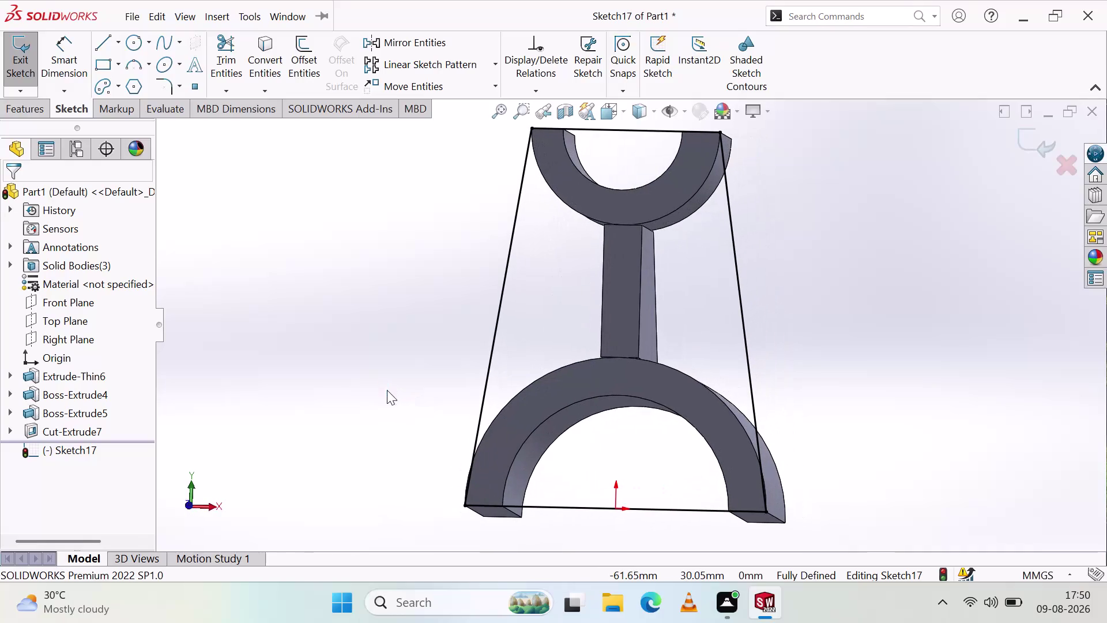
Close Sketch17 and start an Extruded Boss/Base, orbiting to inspect the bracket and rib.
click(13, 60)
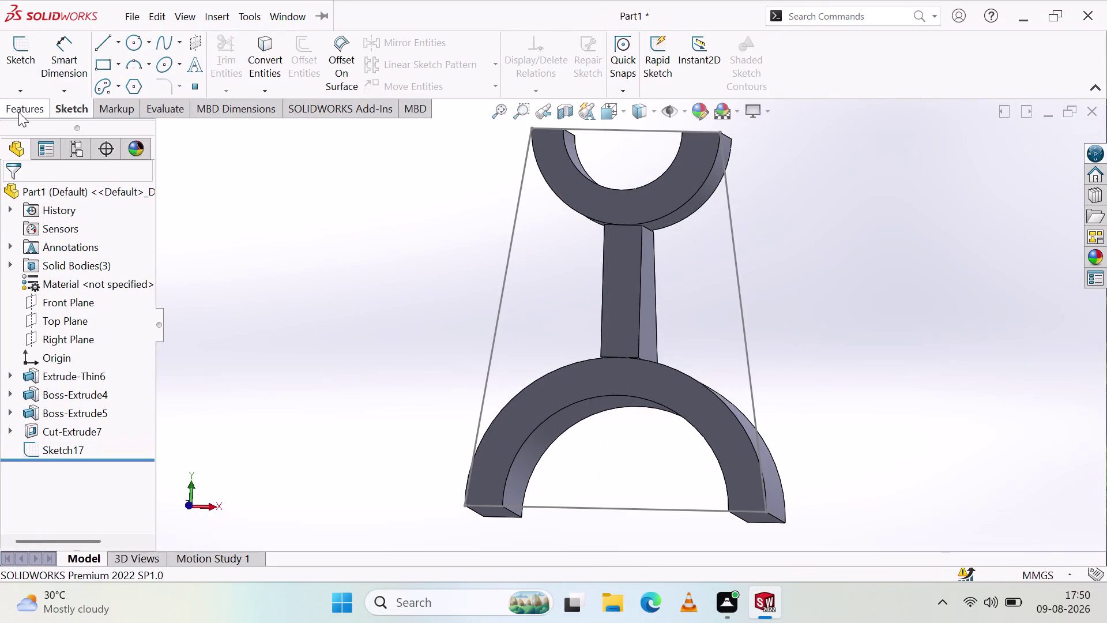
click(21, 107)
click(6, 75)
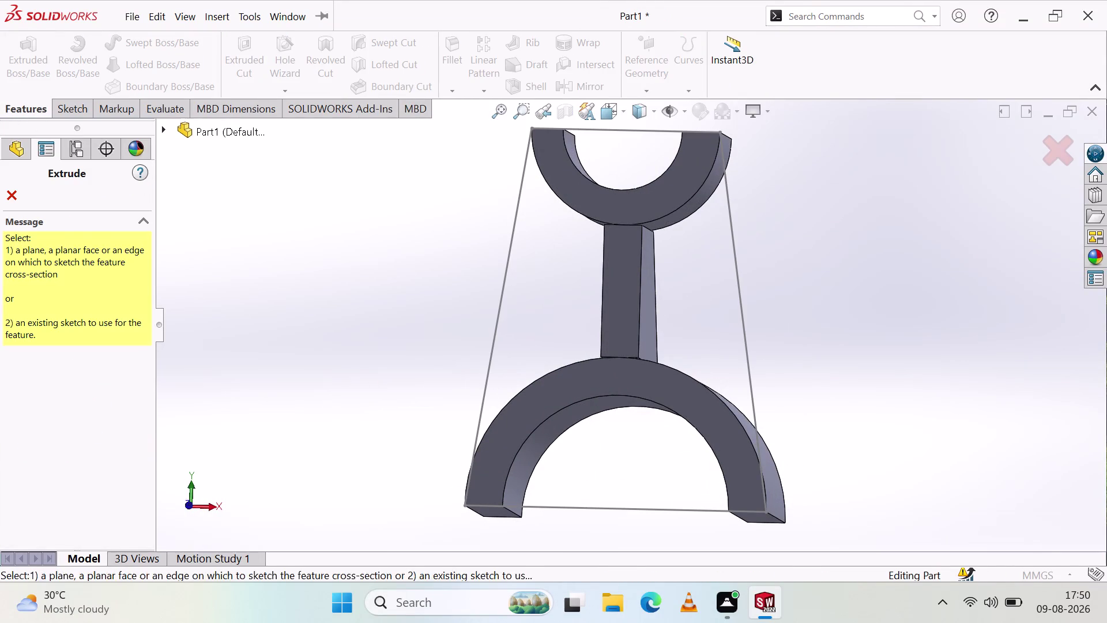
middle_drag(400, 339, 418, 365)
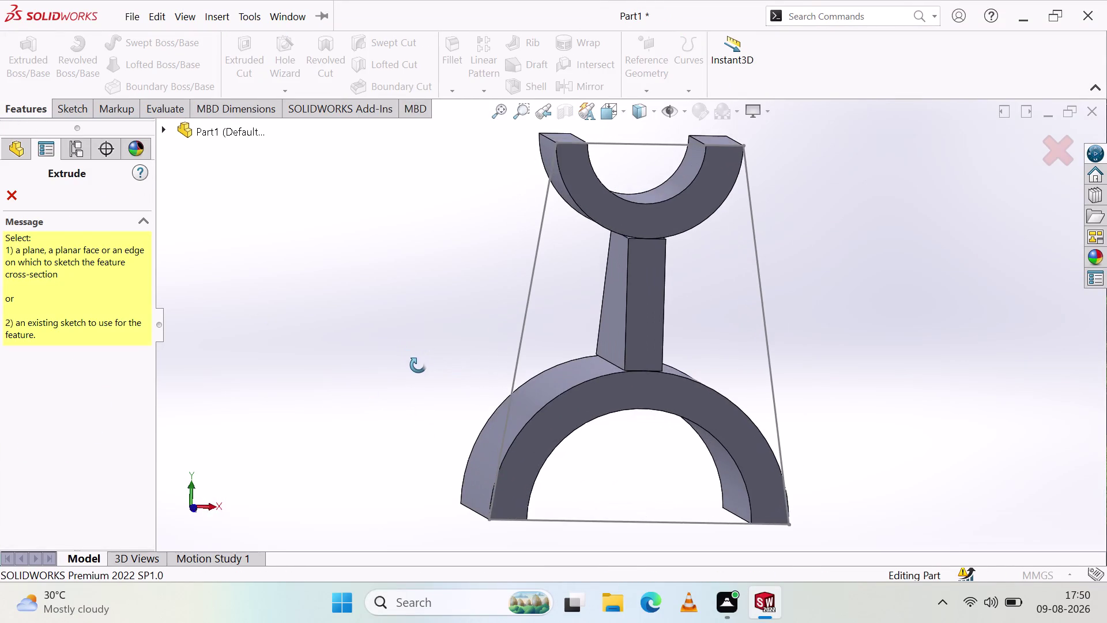
middle_drag(418, 365, 443, 376)
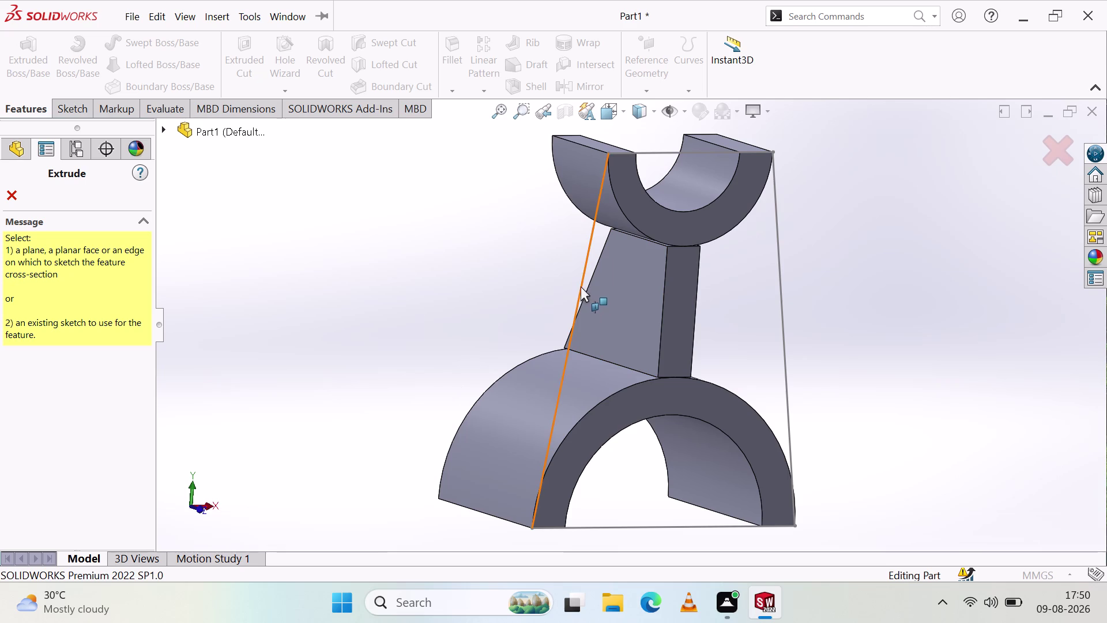
middle_drag(697, 317, 672, 302)
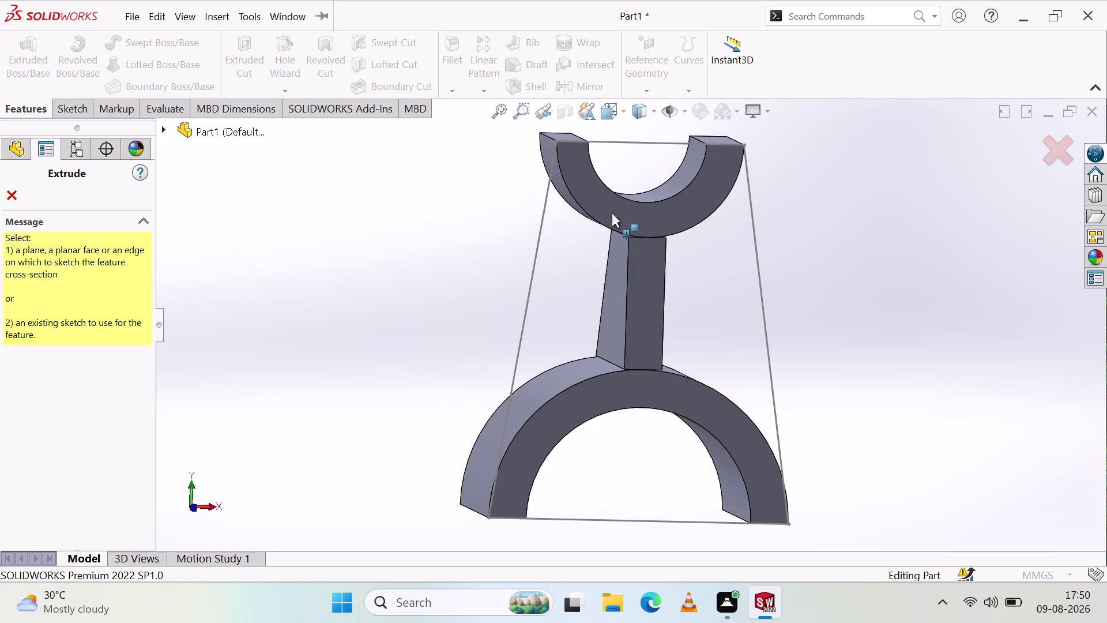
Cancel the stray sketch and restart the boss extrusion on Sketch17's trapezoid contour.
click(609, 206)
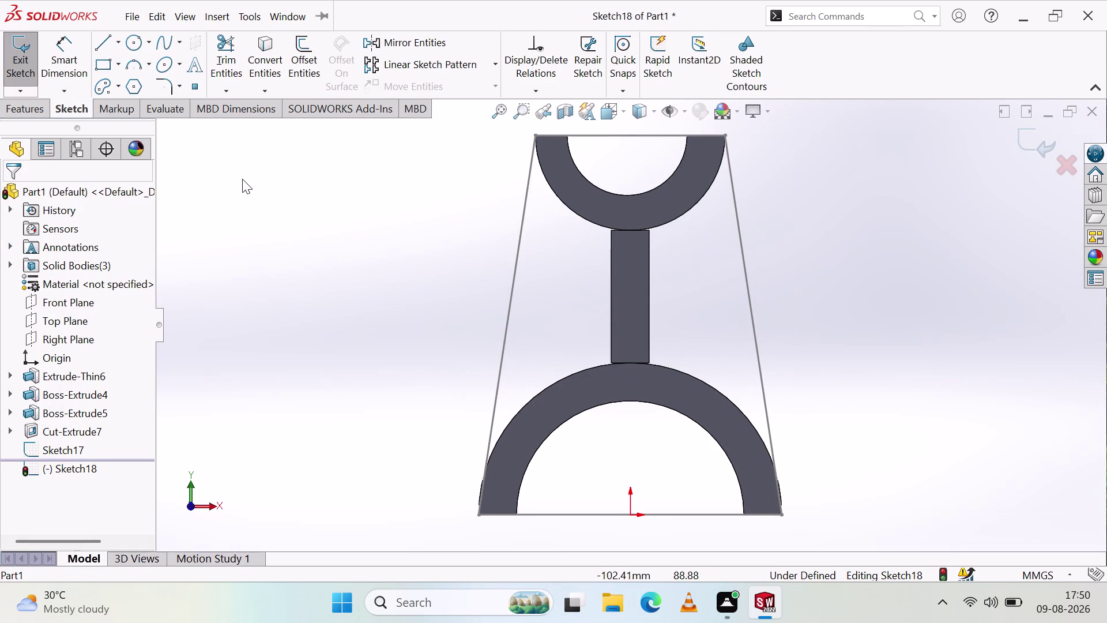
key(Escape)
key(Escape)
click(14, 73)
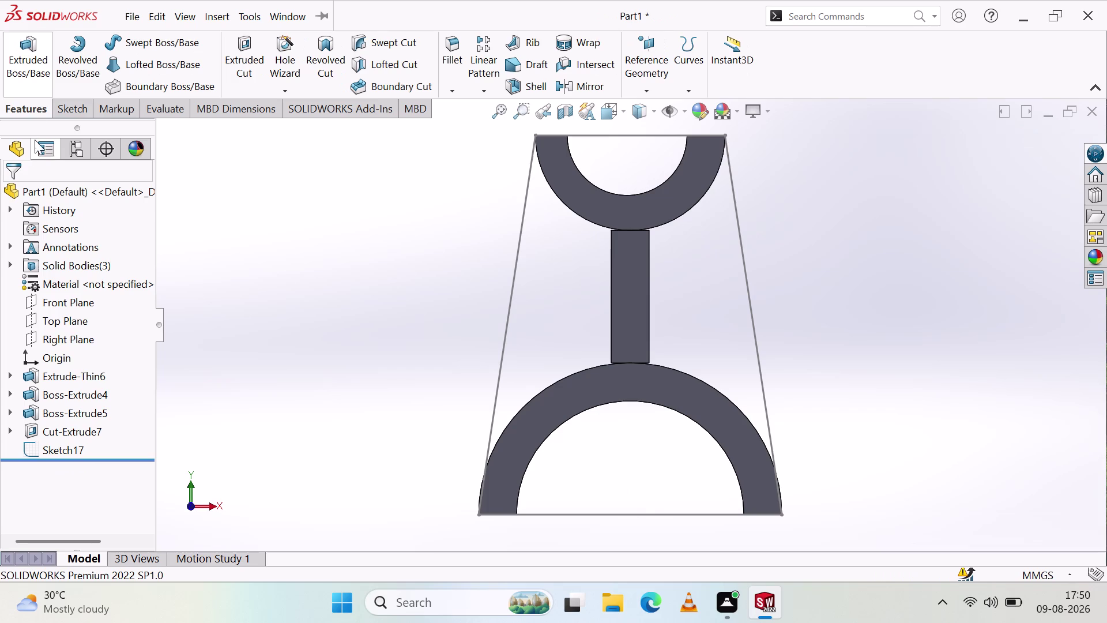
click(33, 73)
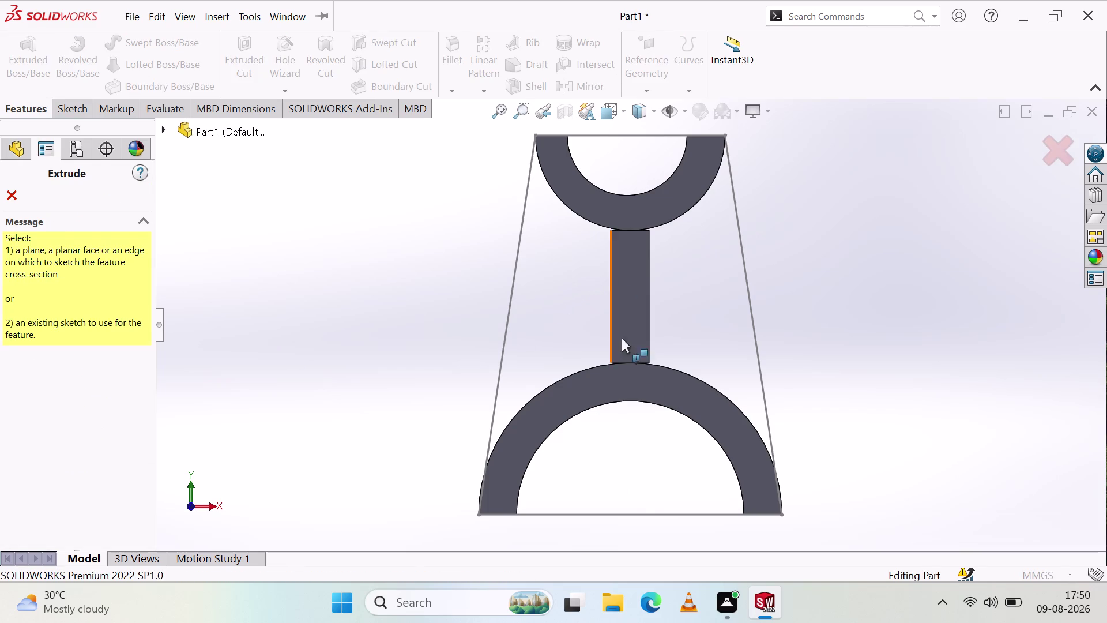
click(525, 210)
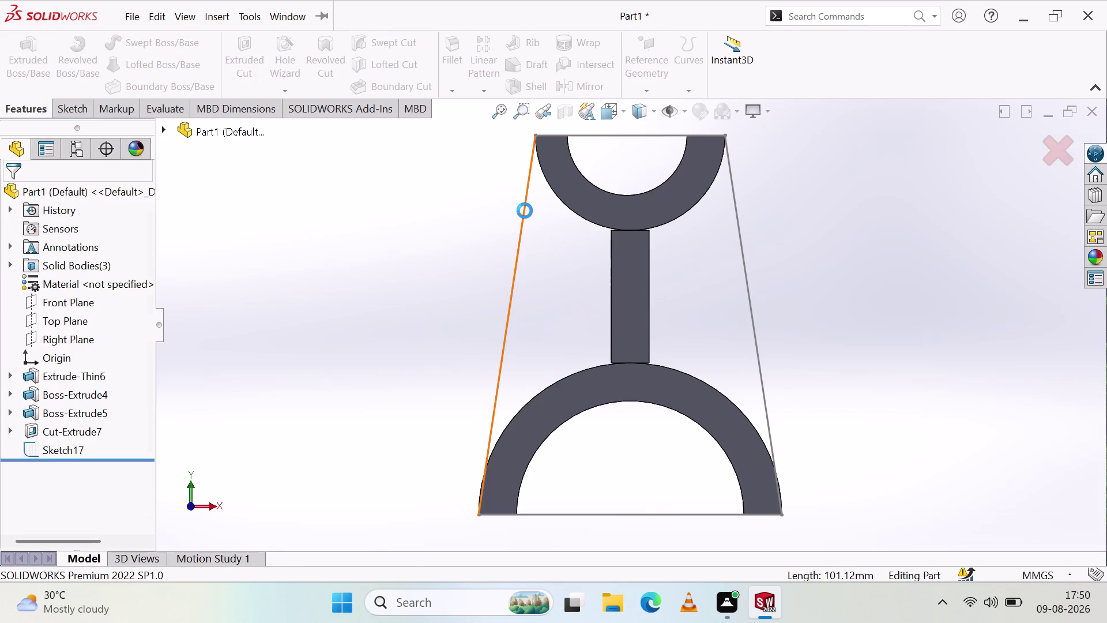
middle_drag(450, 292, 498, 302)
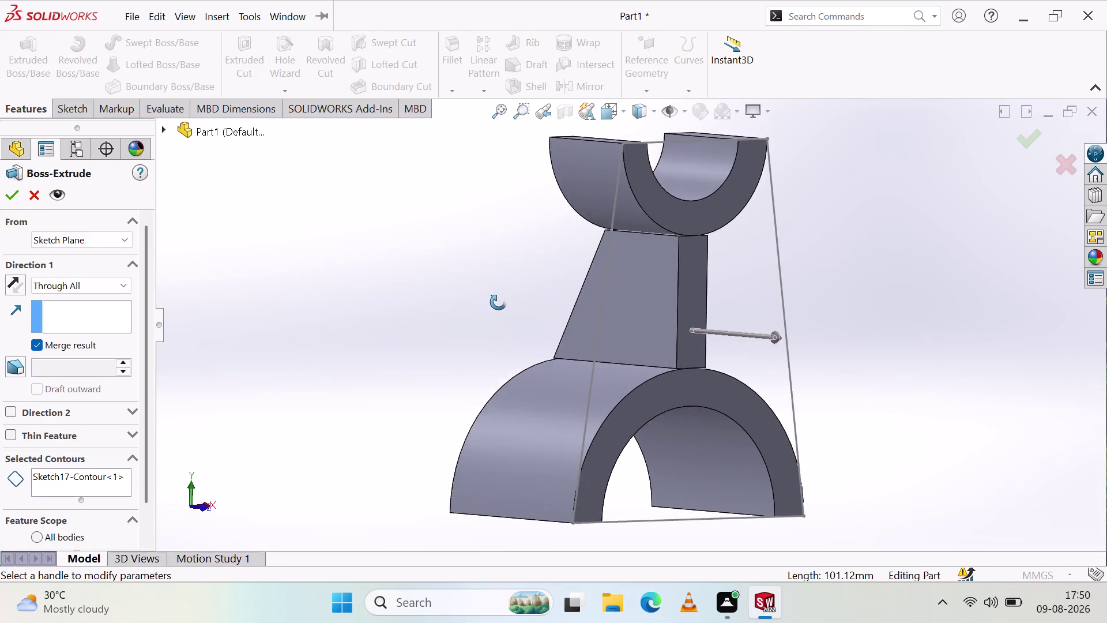
Switch Direction 1 from Through All to Blind and preview a 4.00 mm depth.
middle_drag(498, 302, 458, 295)
click(649, 328)
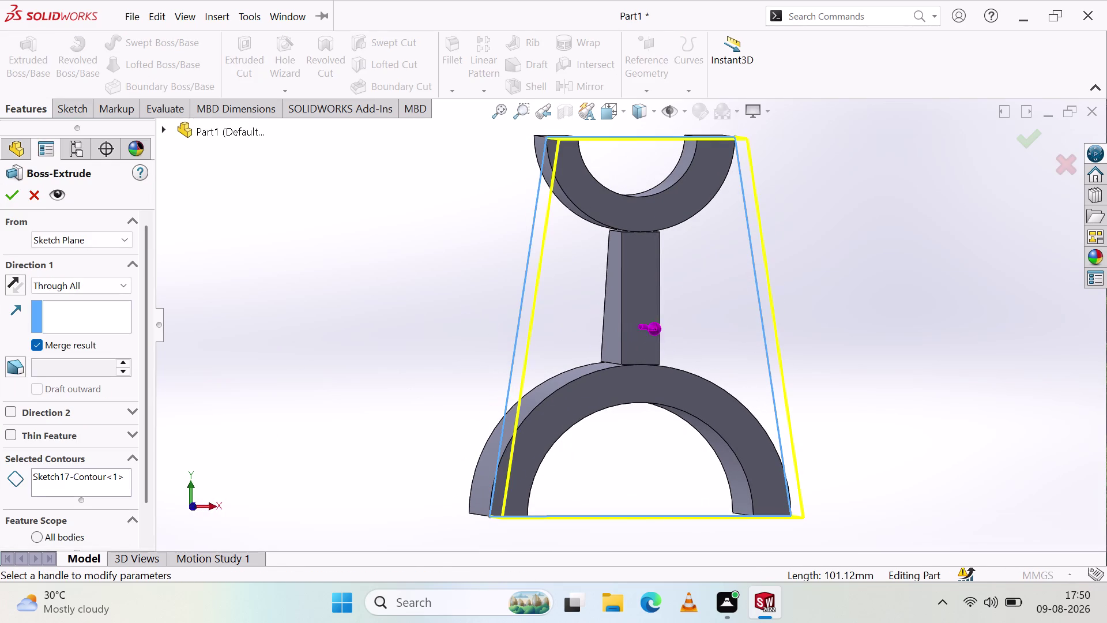
middle_drag(442, 295, 517, 336)
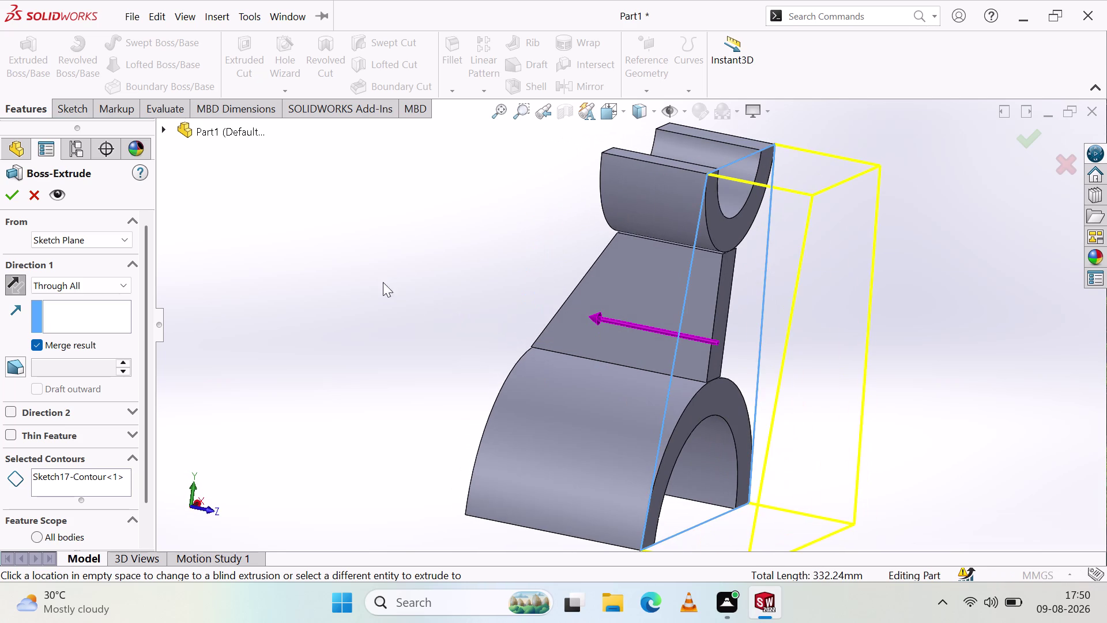
click(103, 280)
click(76, 295)
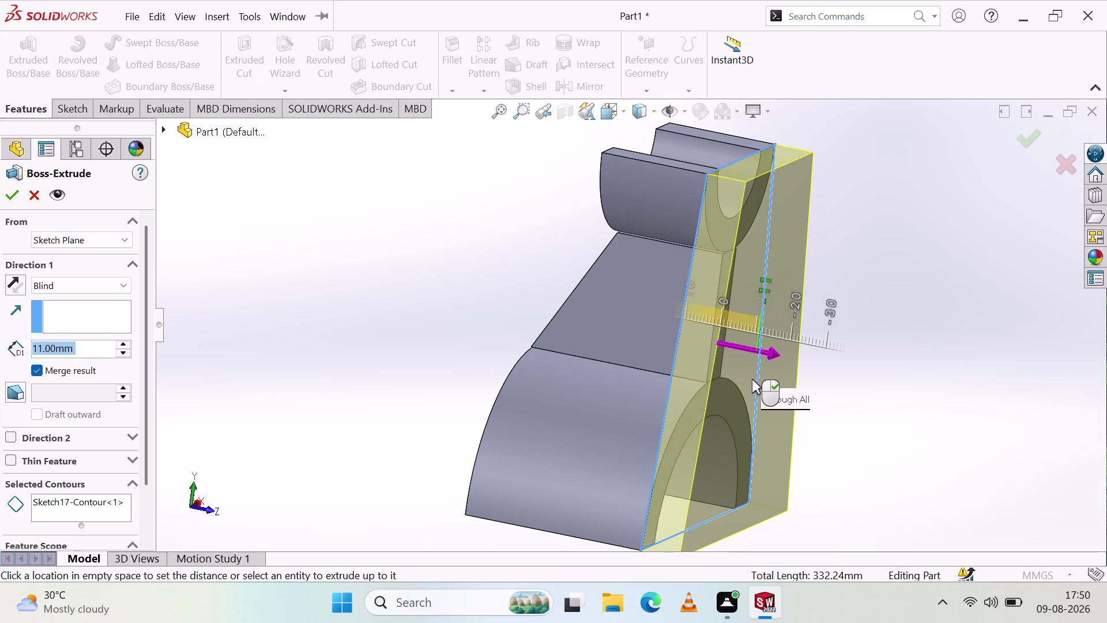
middle_drag(390, 424, 566, 480)
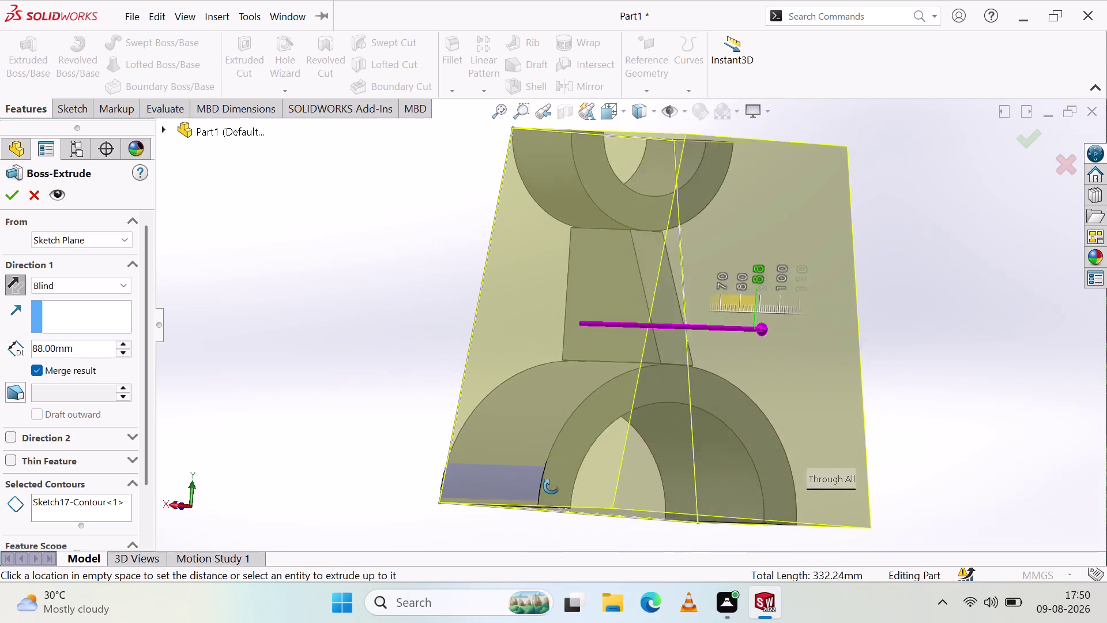
middle_drag(566, 480, 381, 512)
middle_click(381, 512)
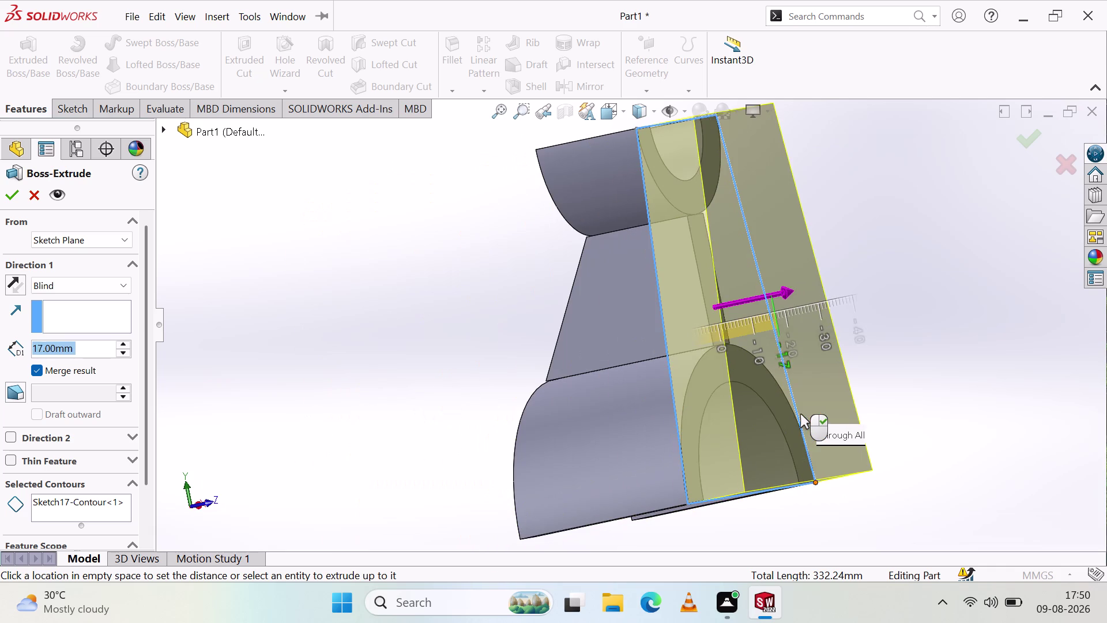
middle_drag(782, 447, 797, 449)
middle_click(797, 450)
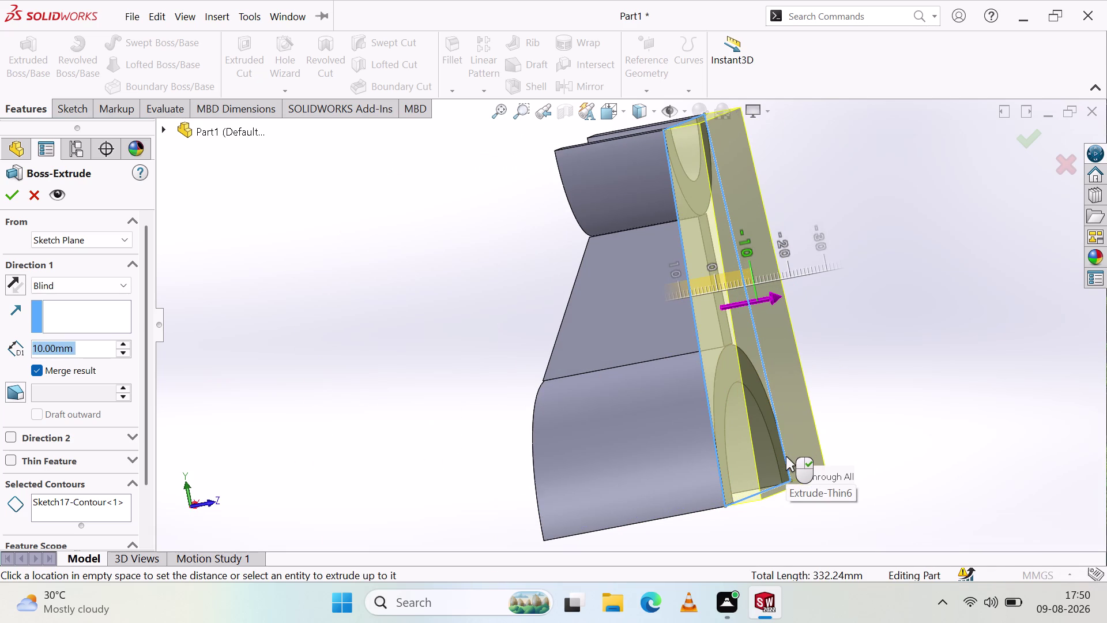
key(Return)
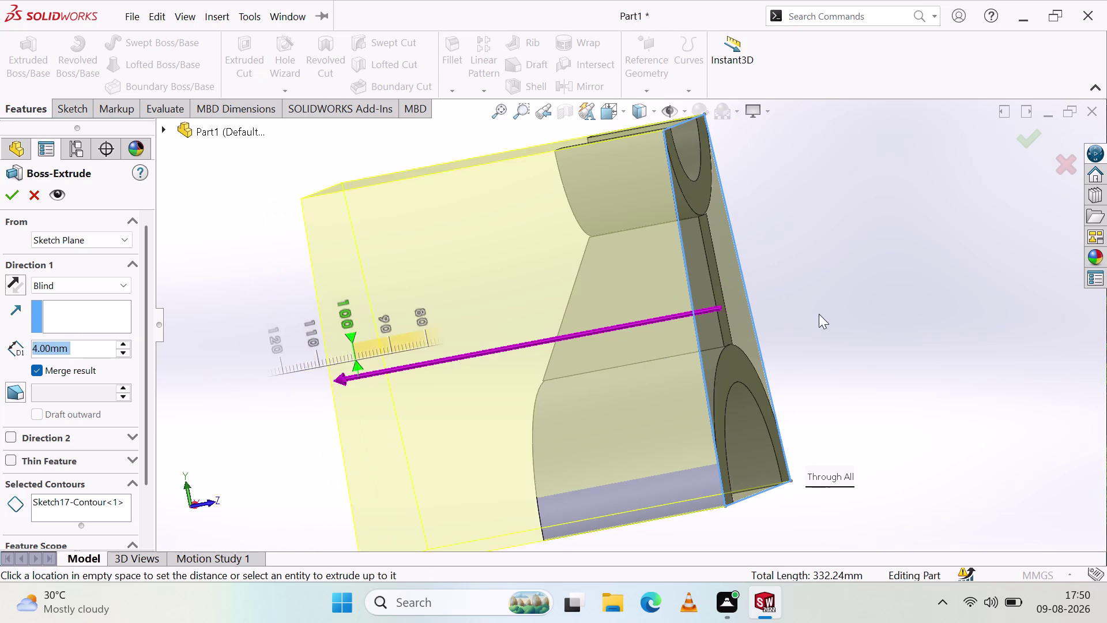
Enter a 10 mm depth for the Sketch17 plate and orbit to check its thickness.
drag(823, 343, 824, 350)
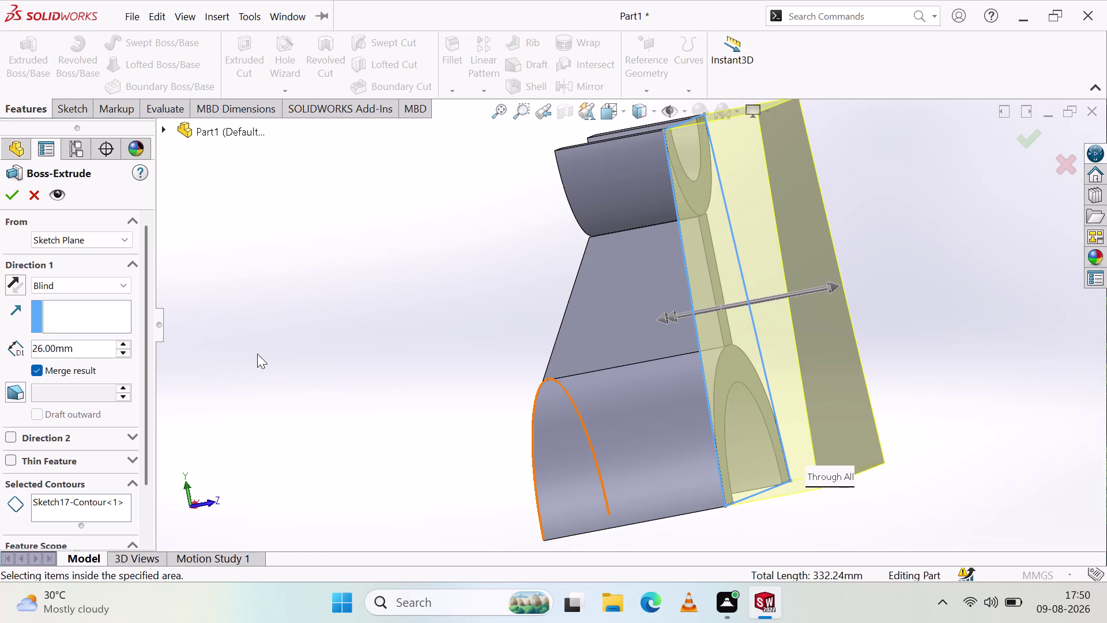
double_click(123, 351)
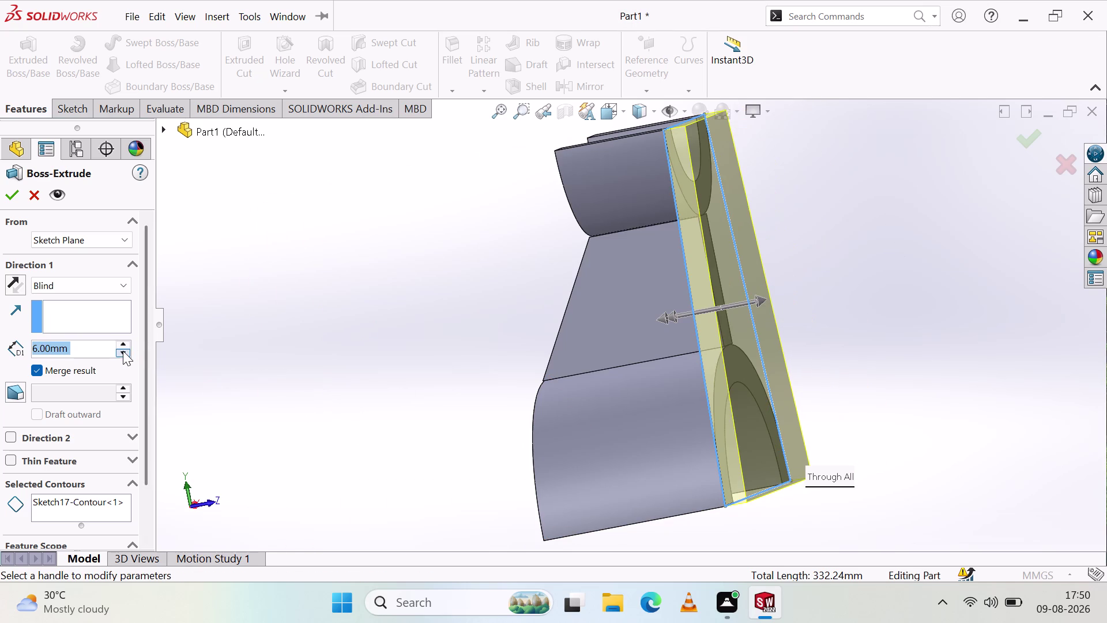
text(19)
key(BackSpace)
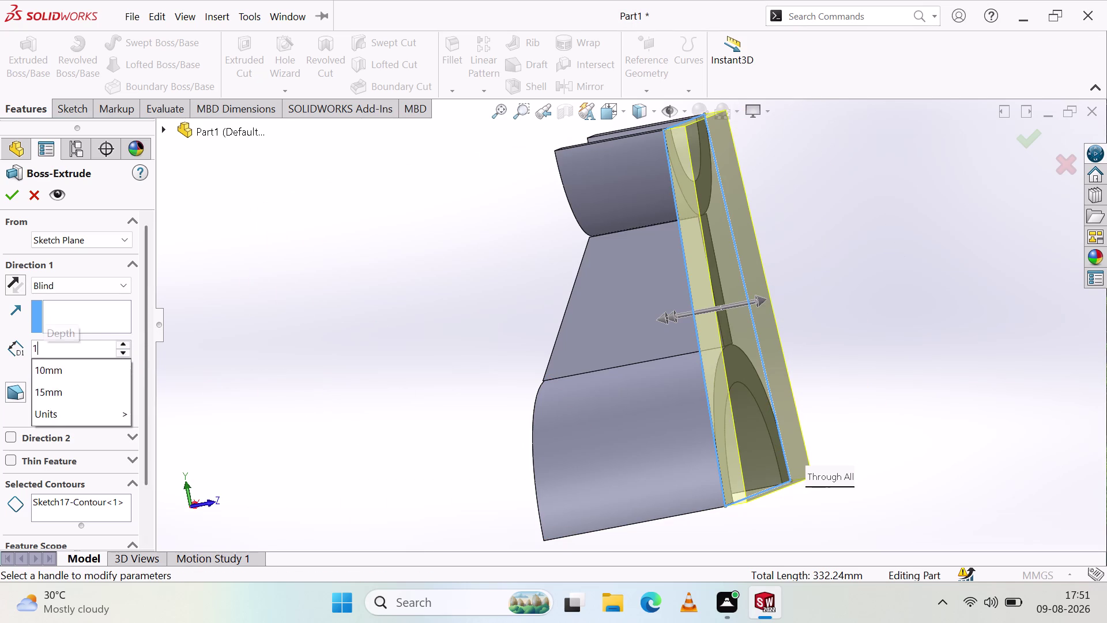
key(0)
click(68, 350)
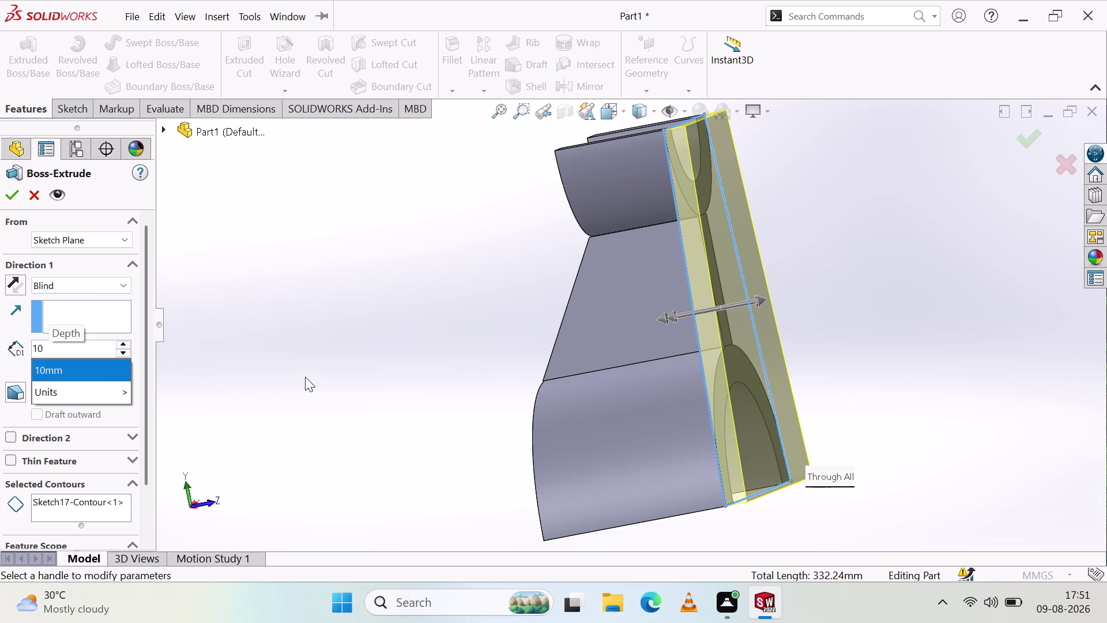
click(303, 368)
middle_drag(262, 282, 276, 282)
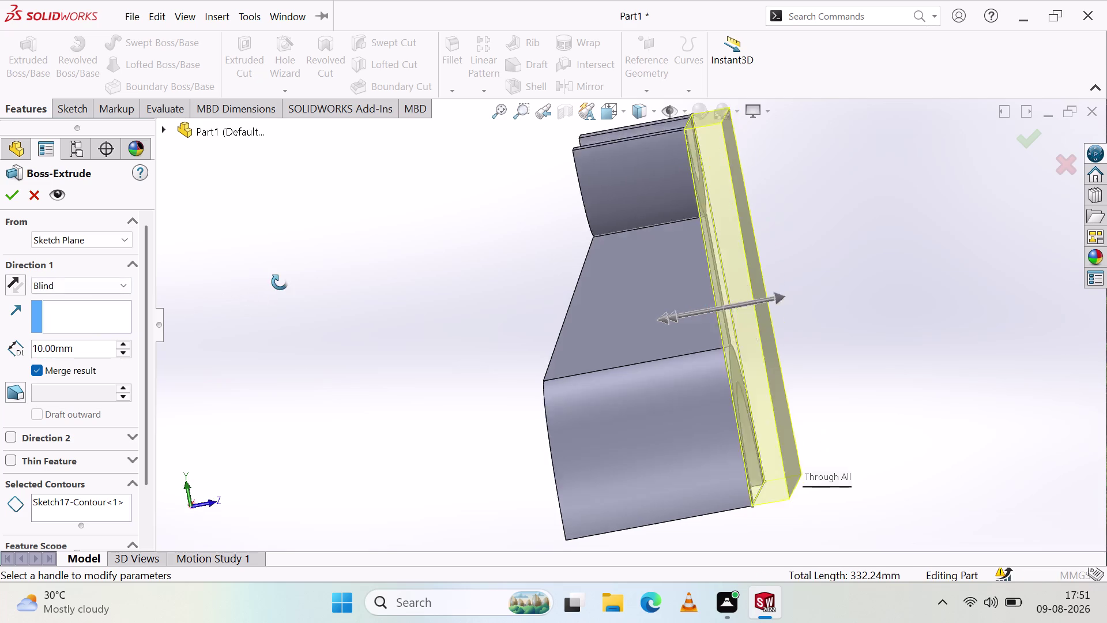
middle_drag(276, 282, 322, 289)
middle_click(322, 289)
middle_drag(321, 289, 289, 285)
middle_click(288, 286)
middle_click(288, 286)
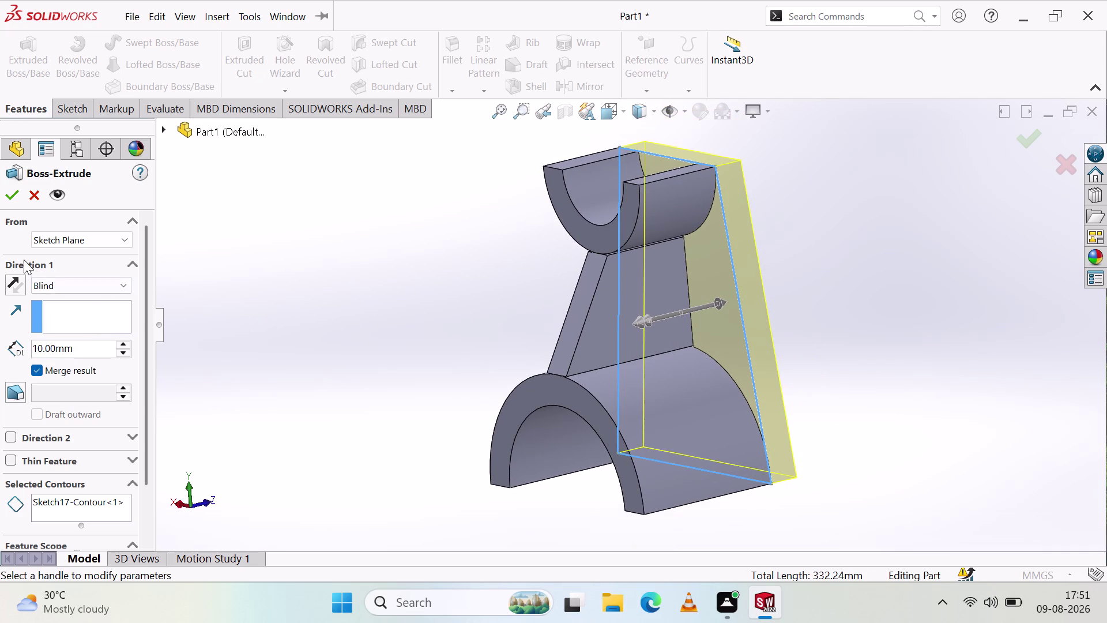
Keep Blind, uncheck Merge result, and confirm Boss-Extrude8 as a separate body.
click(13, 196)
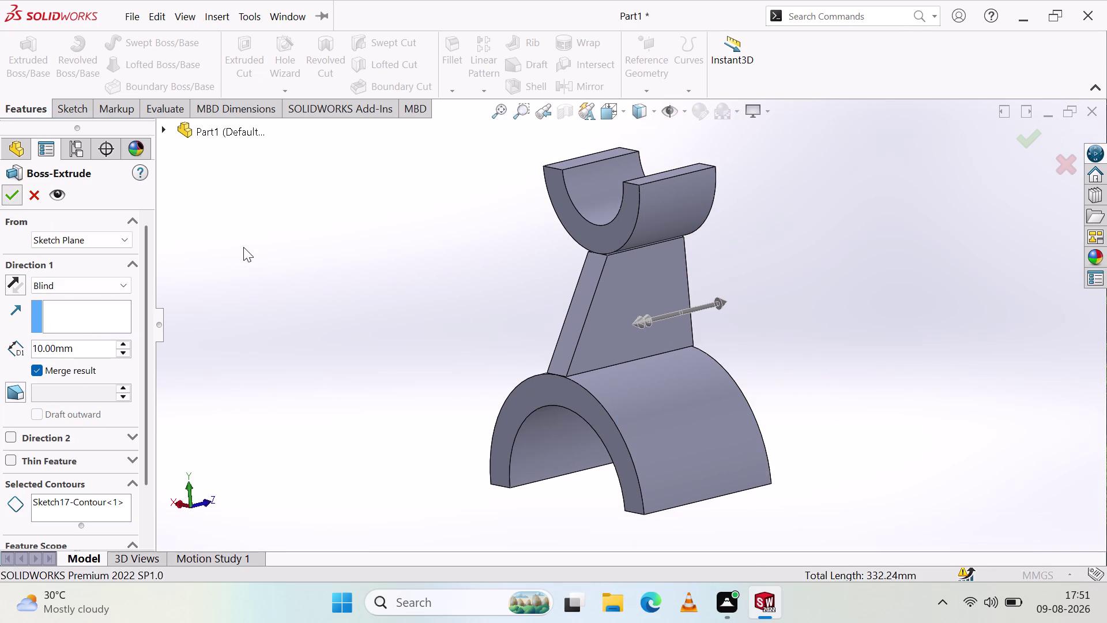
click(254, 247)
middle_drag(457, 312, 398, 294)
middle_click(397, 294)
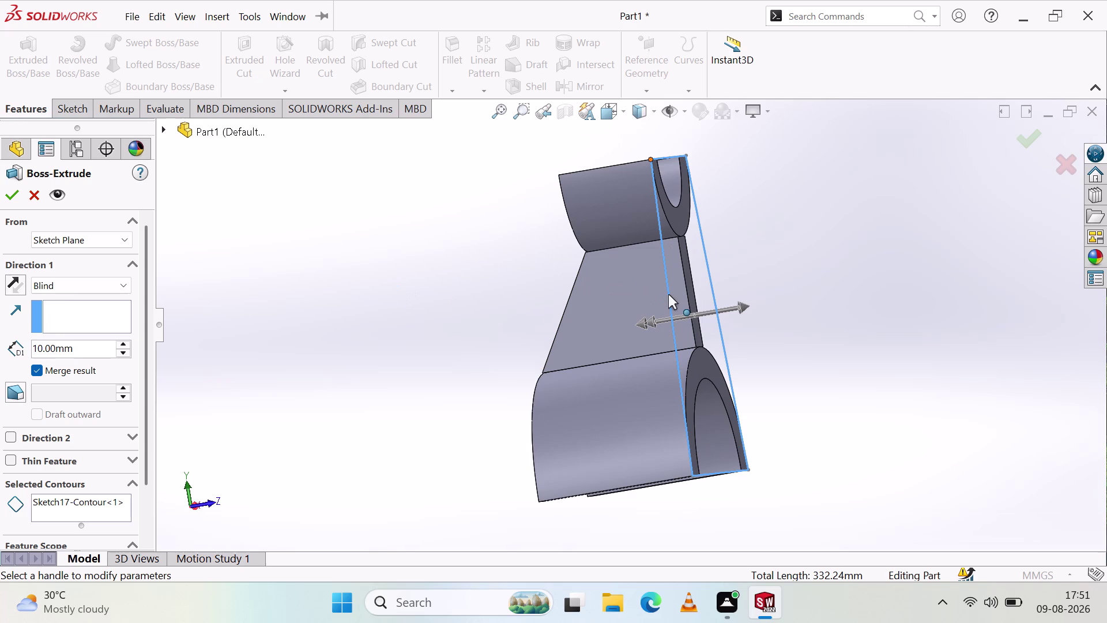
click(96, 283)
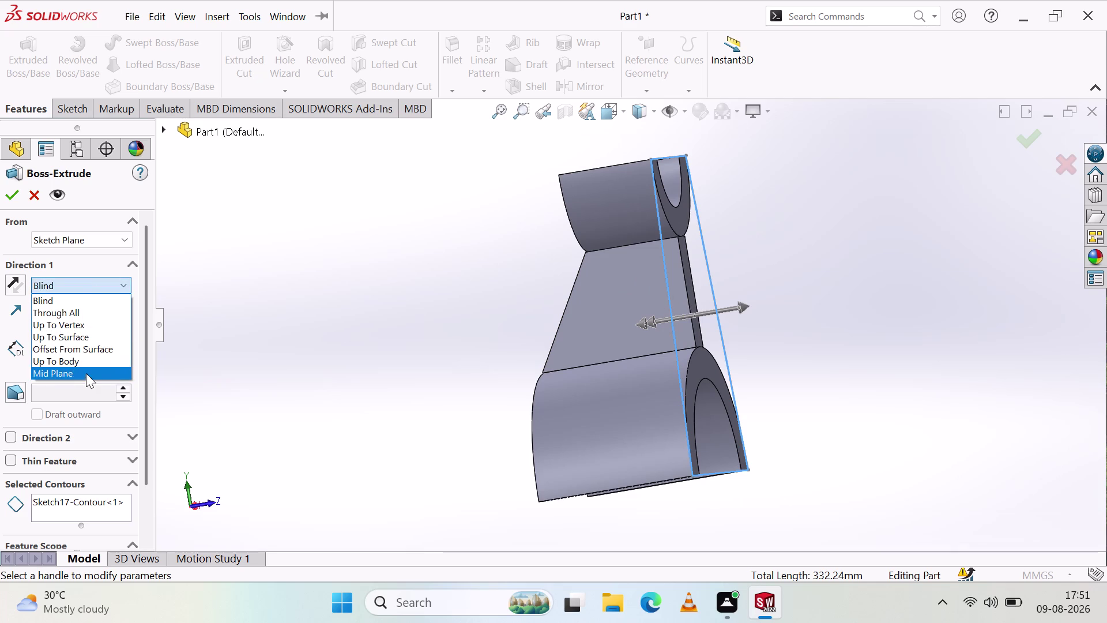
click(88, 285)
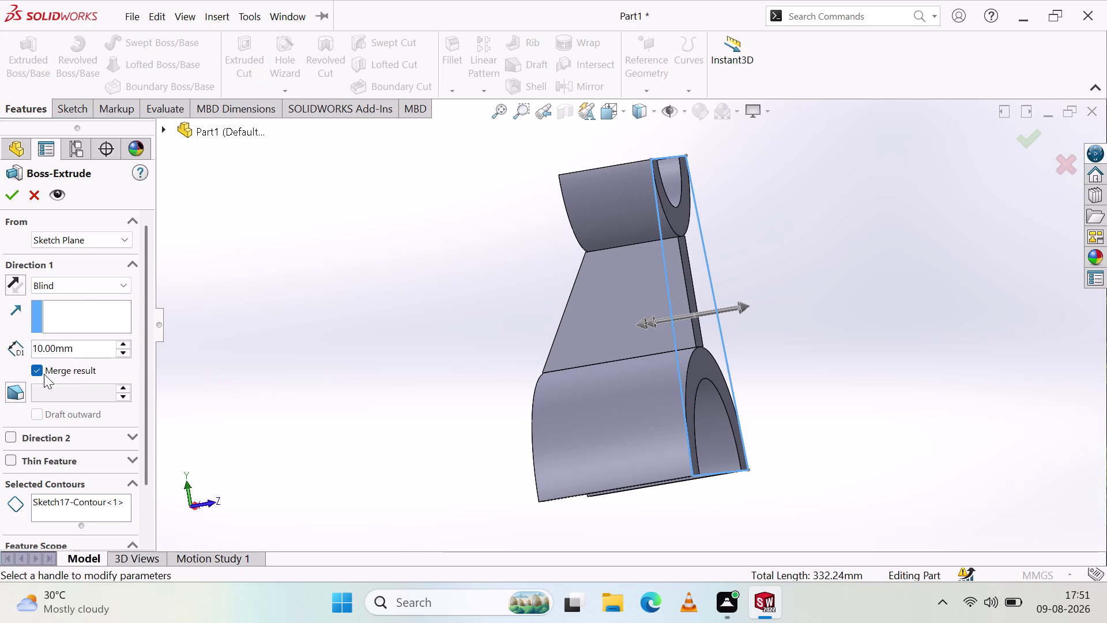
click(36, 370)
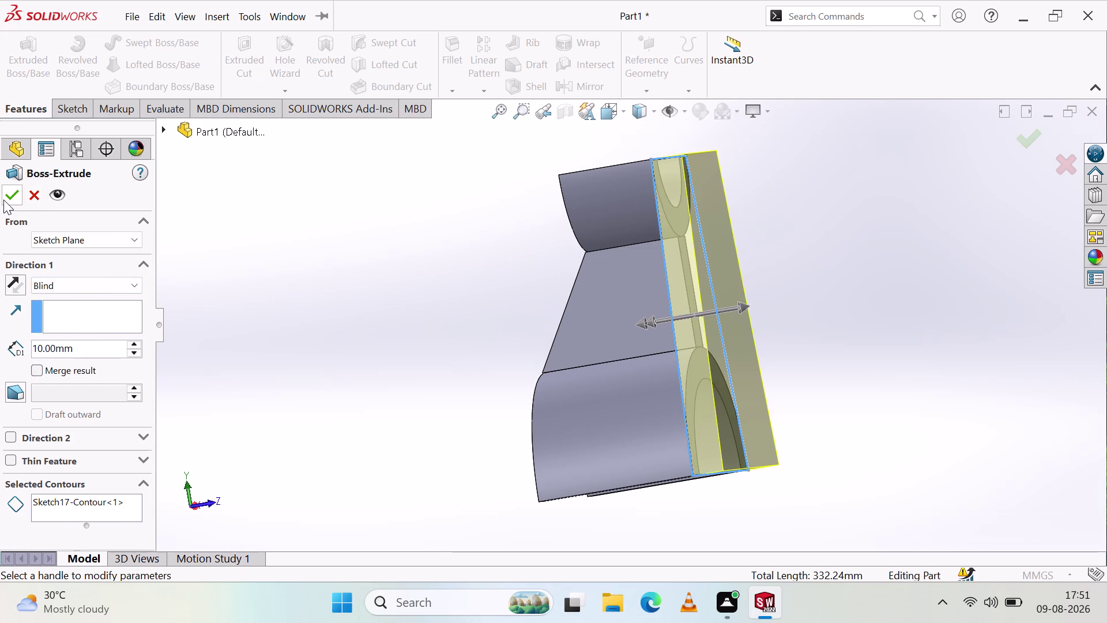
click(3, 200)
click(187, 269)
Start a new sketch from the Sketch tab, leaving it waiting for a plane or face.
middle_drag(367, 284, 486, 287)
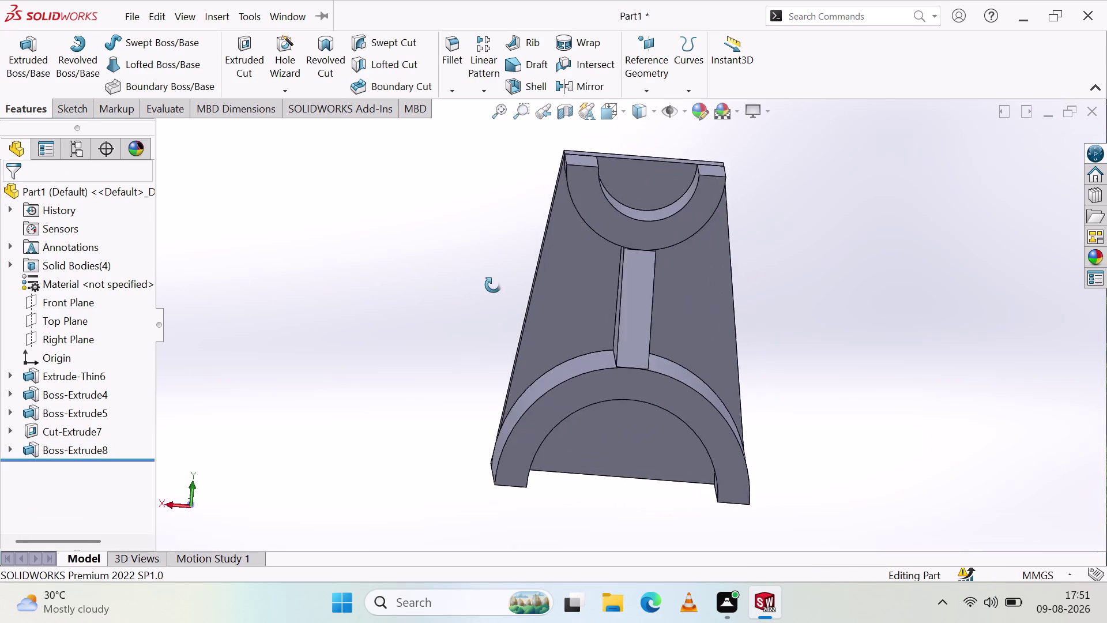
middle_drag(485, 288, 492, 276)
click(67, 108)
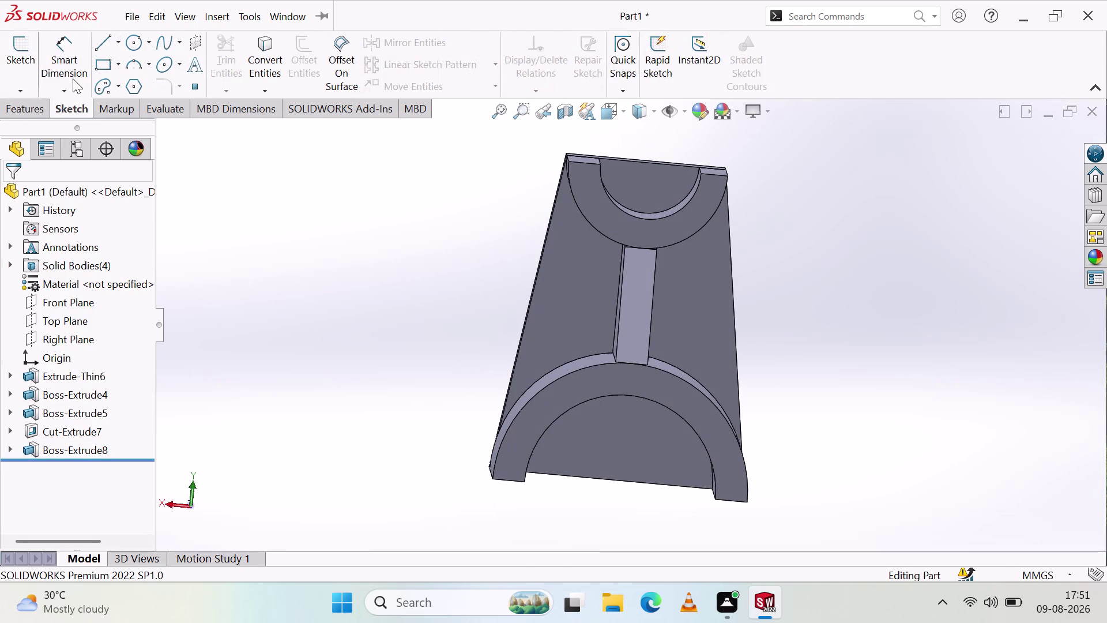
click(139, 63)
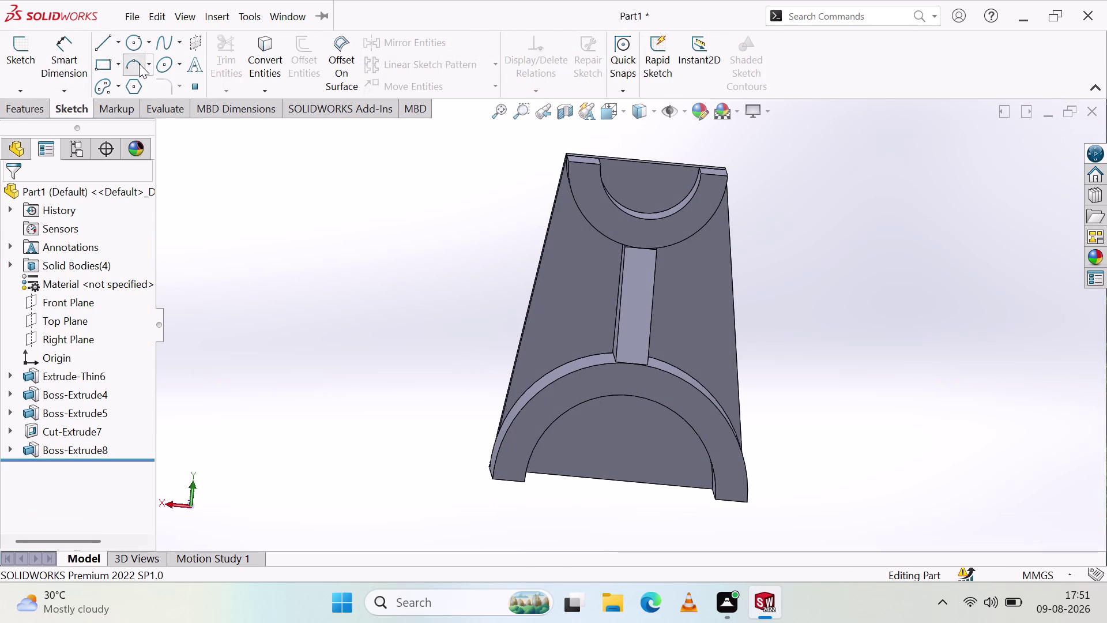
middle_drag(539, 236, 532, 215)
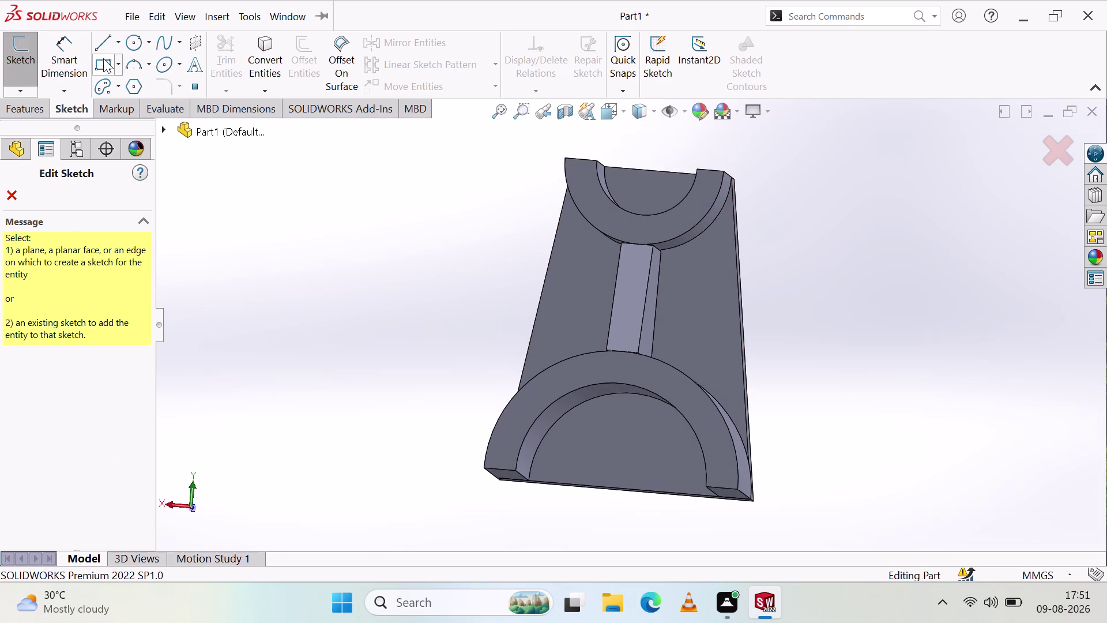
View the bracket in the Right and Front orientations.
click(147, 60)
click(170, 119)
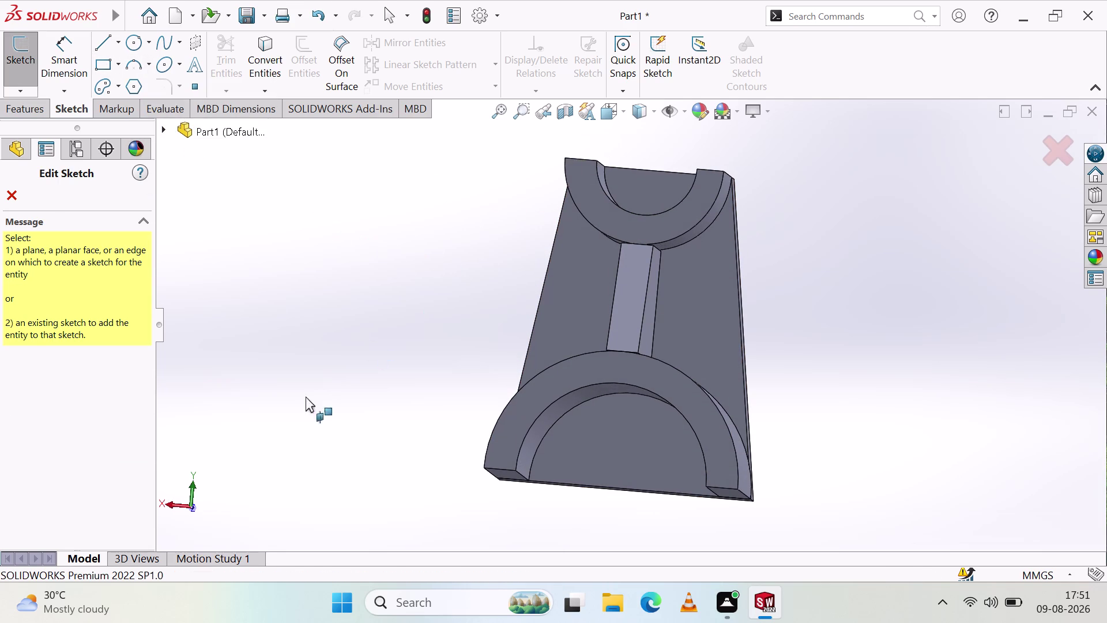
click(166, 504)
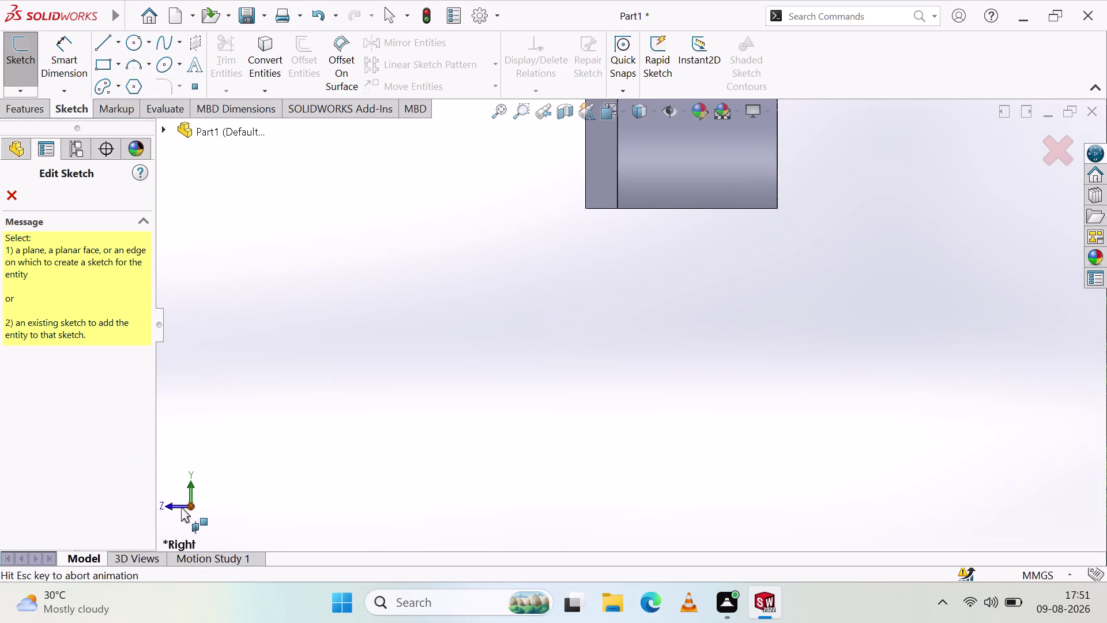
scroll(up, 3)
scroll(down, 3)
scroll(up, 3)
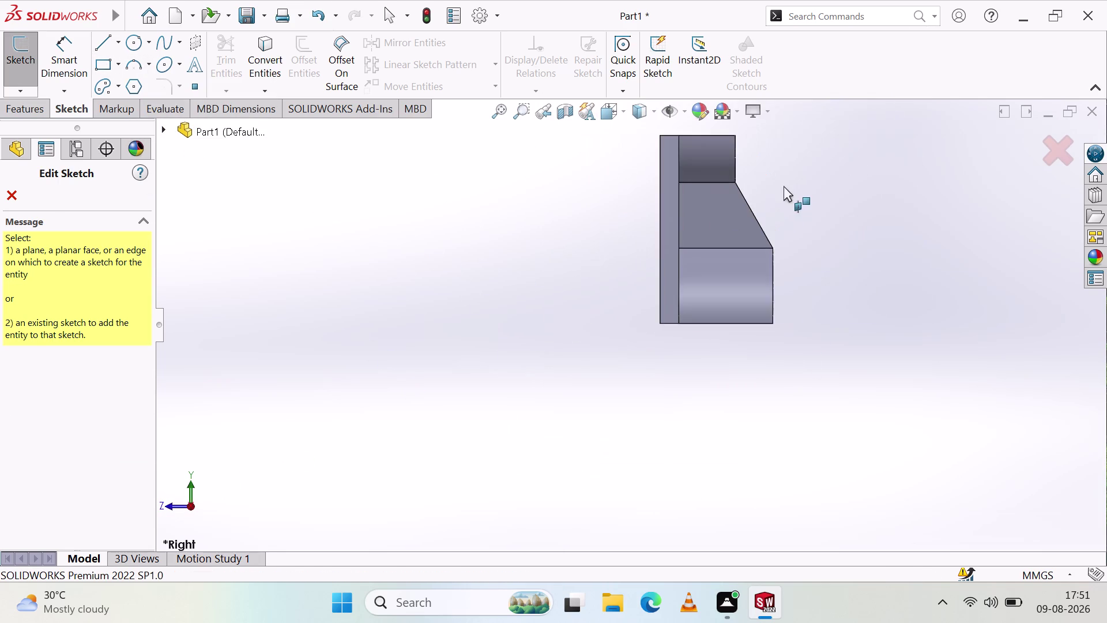
scroll(down, 3)
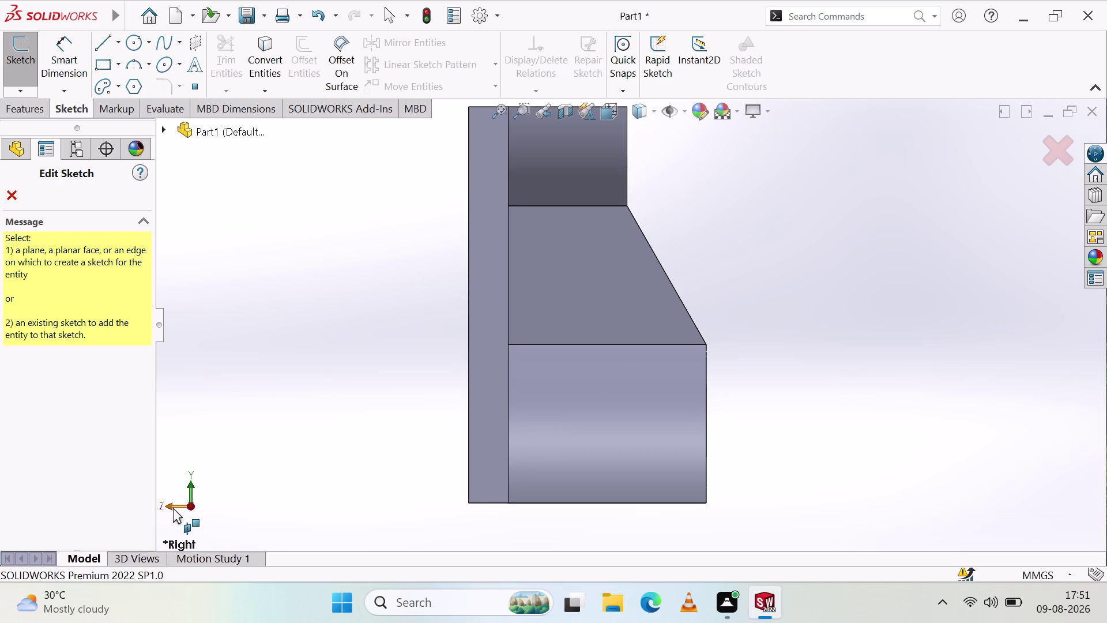
click(172, 507)
click(213, 506)
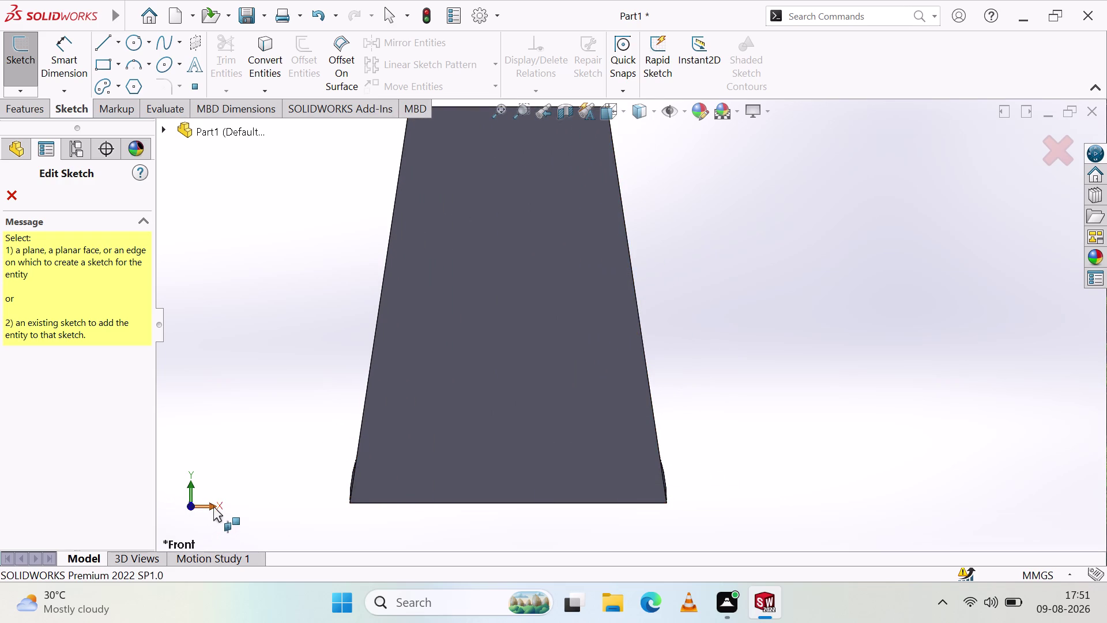
Orbit the bracket to inspect the cradles and front face, then cancel the pending sketch.
middle_drag(401, 402, 308, 393)
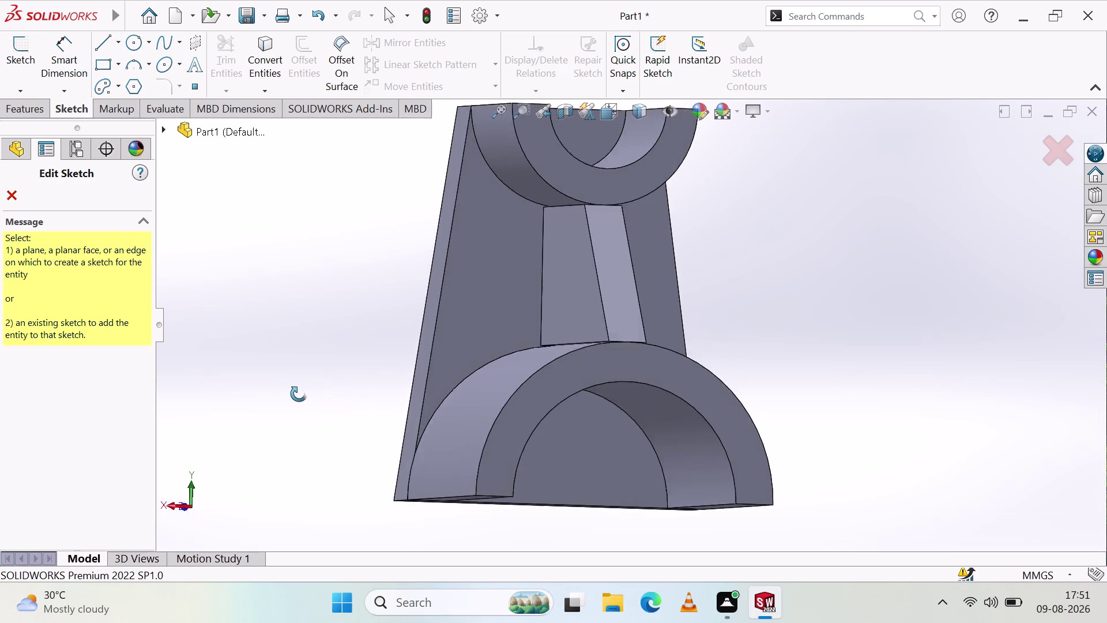
middle_drag(308, 394, 292, 416)
scroll(up, 3)
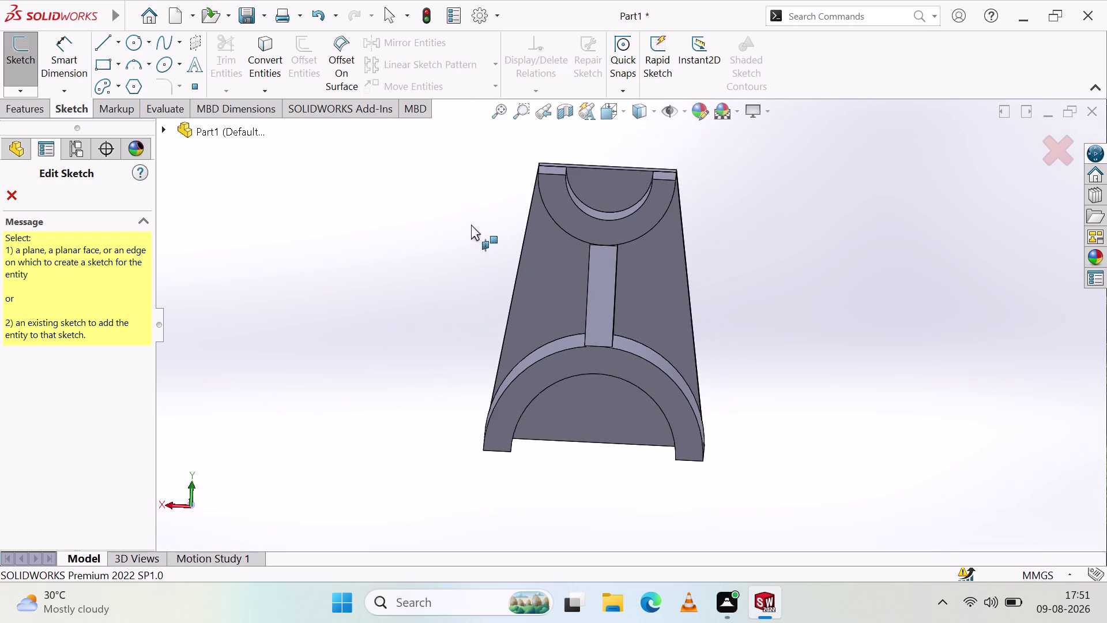
middle_drag(516, 272, 516, 259)
scroll(up, 3)
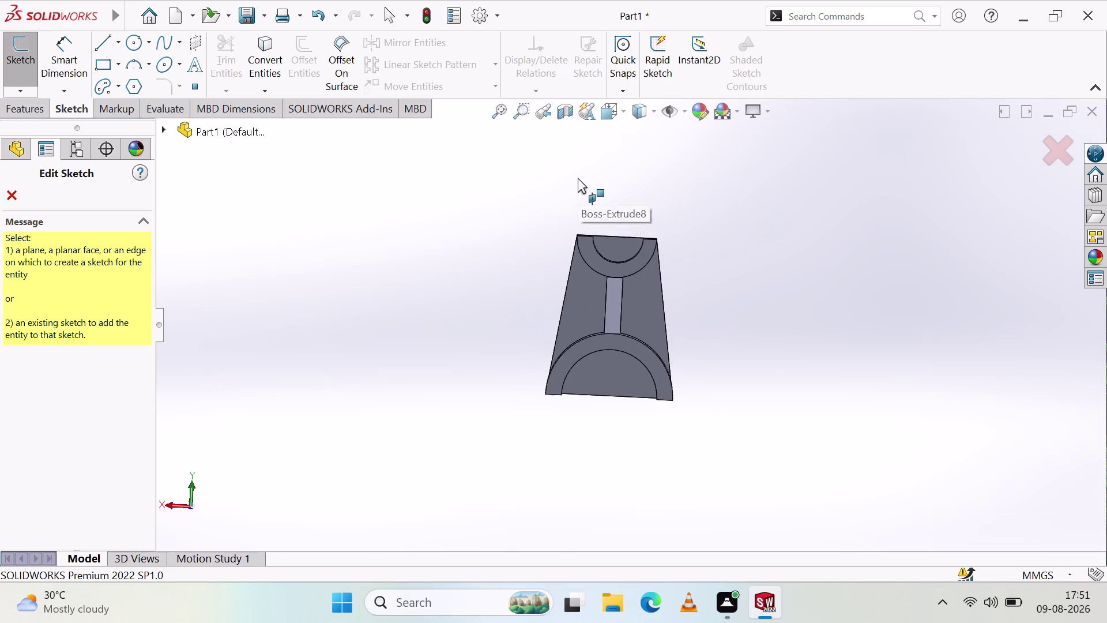
scroll(down, 3)
middle_drag(725, 354, 725, 344)
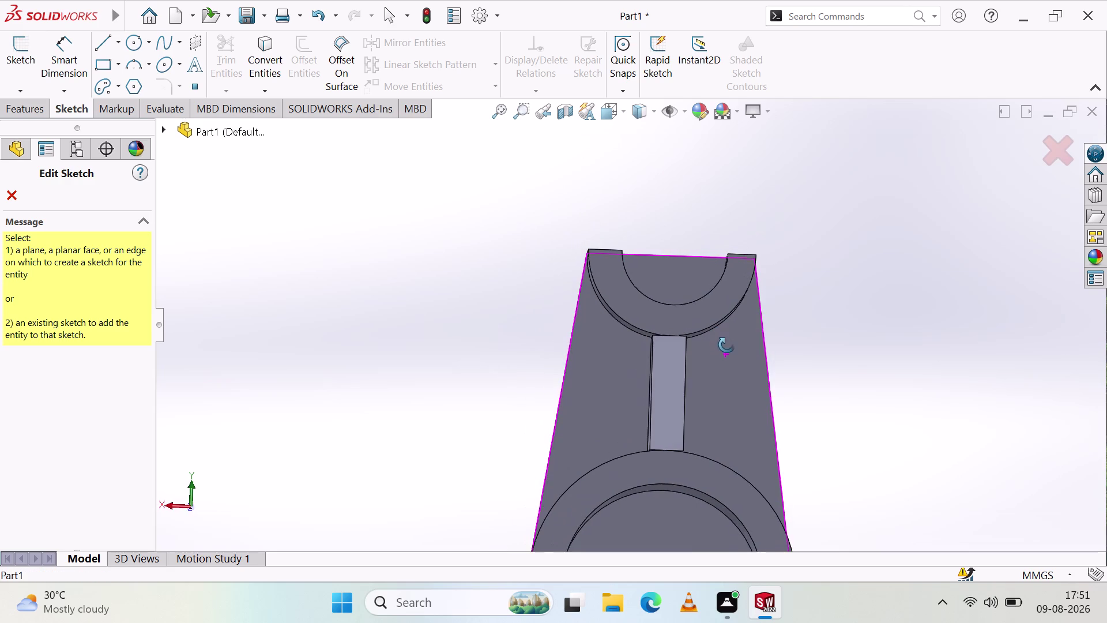
middle_drag(725, 344, 727, 345)
scroll(down, 3)
scroll(up, 3)
scroll(up, 3)
middle_drag(451, 326, 450, 330)
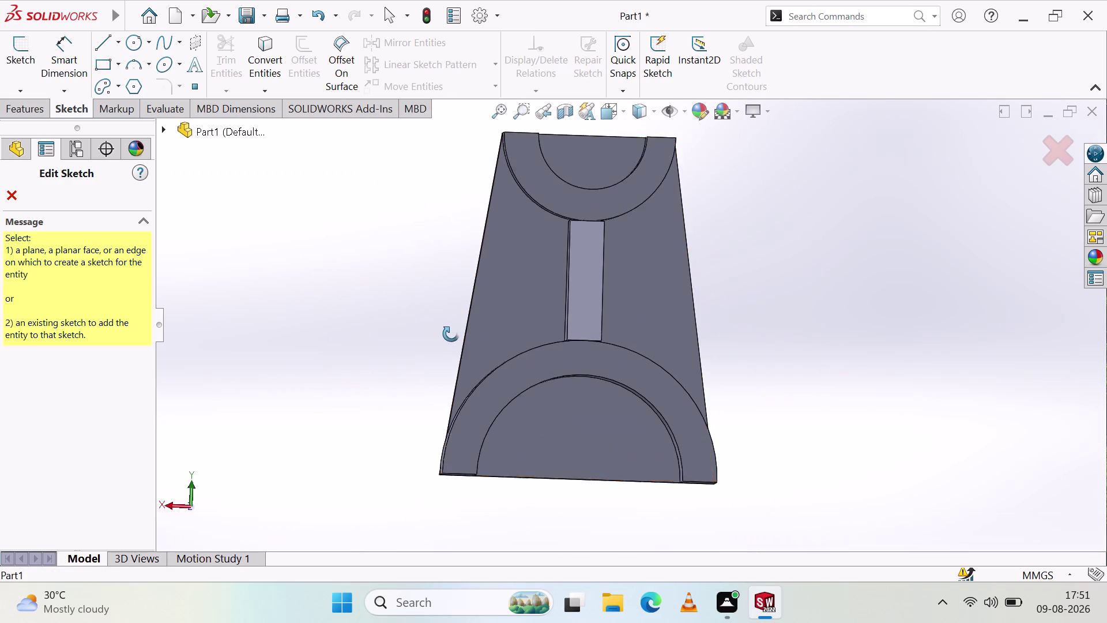
middle_drag(451, 330, 451, 333)
click(15, 198)
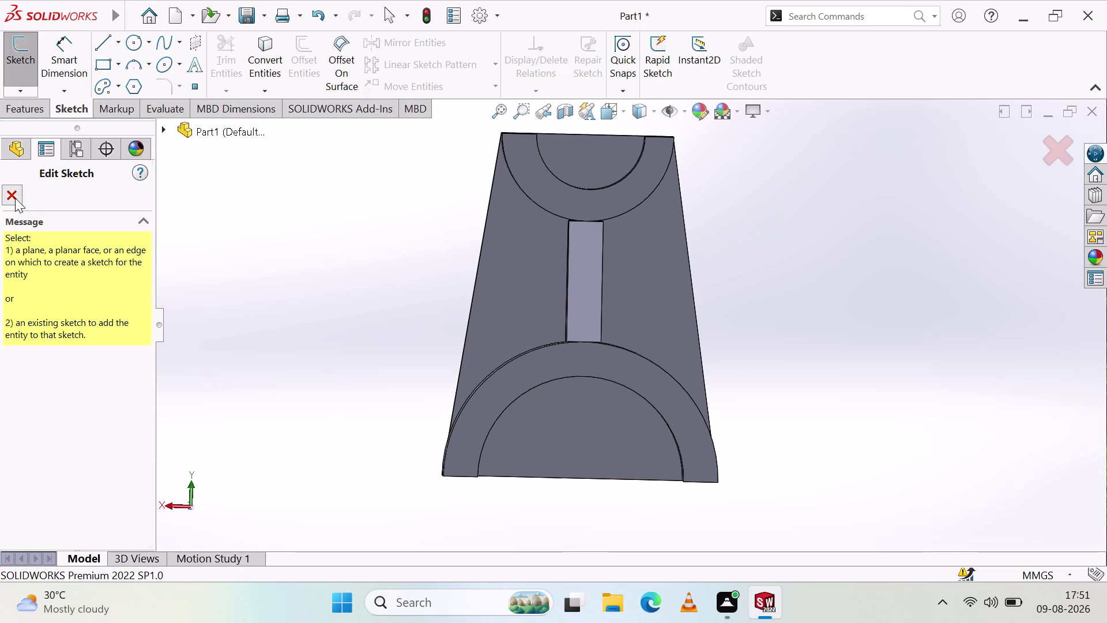
click(137, 61)
Sketch on the front face with a 3 Point Arc dipping into the top cradle.
click(542, 176)
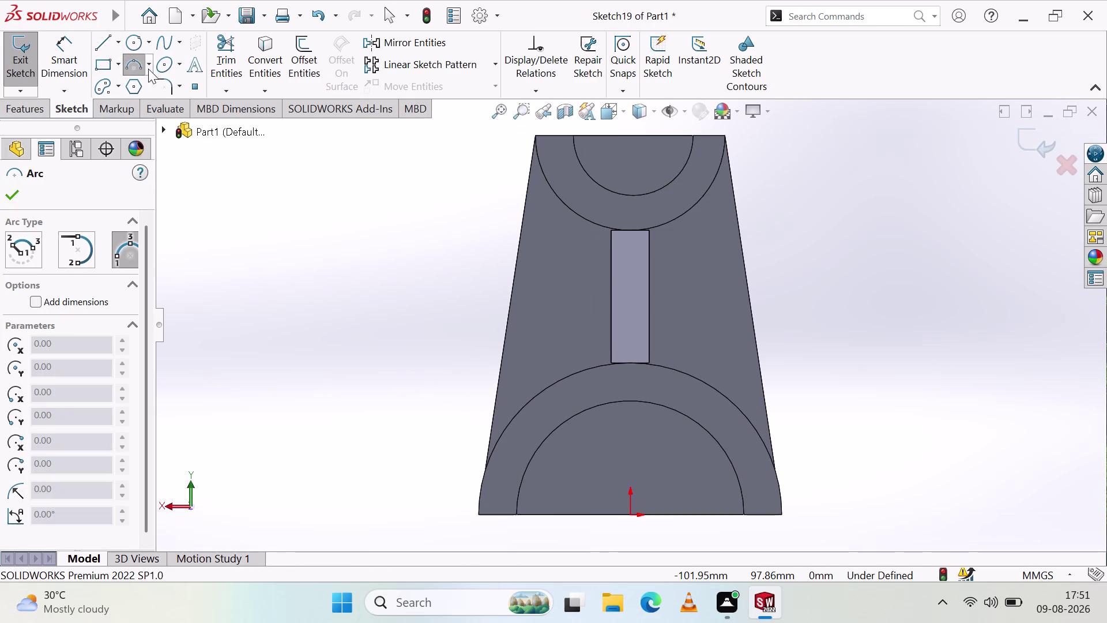
click(575, 135)
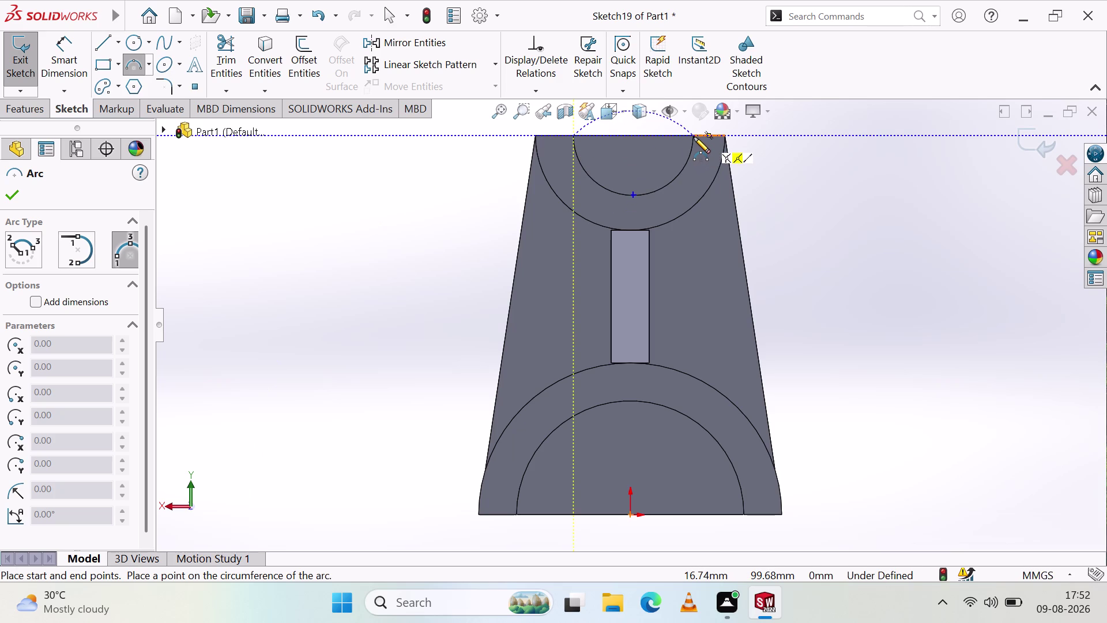
click(694, 137)
click(636, 196)
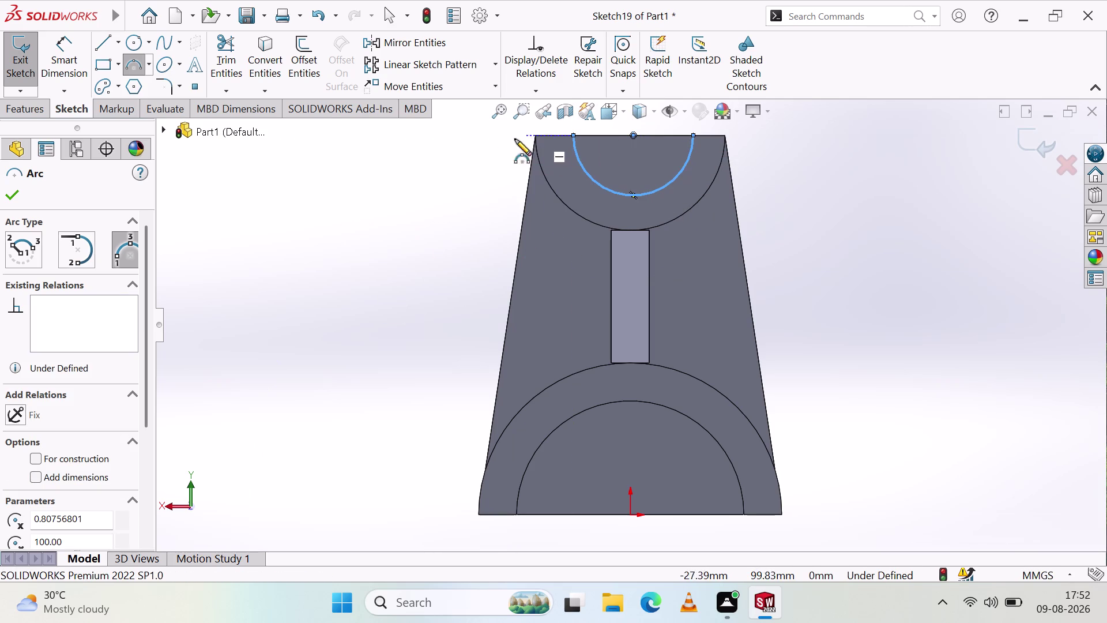
scroll(down, 3)
scroll(up, 3)
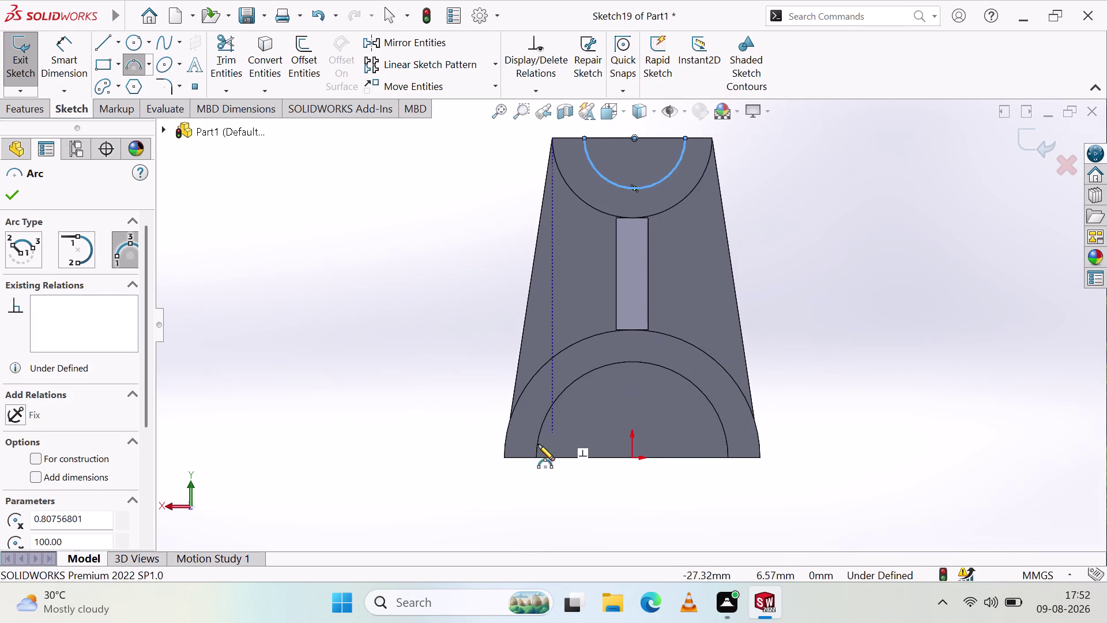
Add a 3 Point Arc across the bottom cradle and exit Sketch19.
click(536, 458)
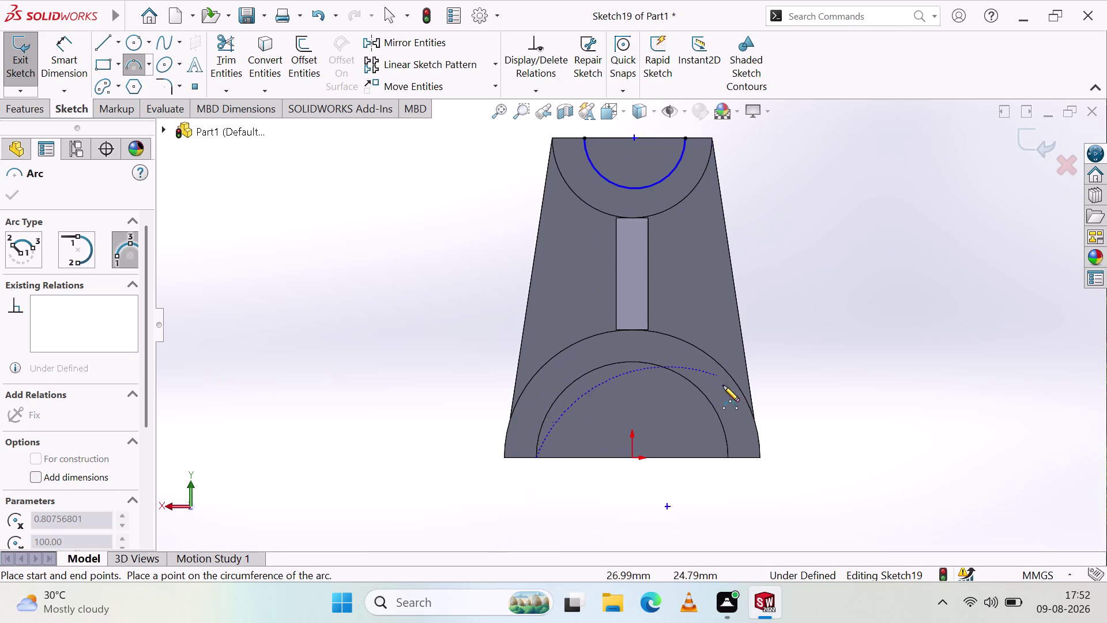
click(728, 459)
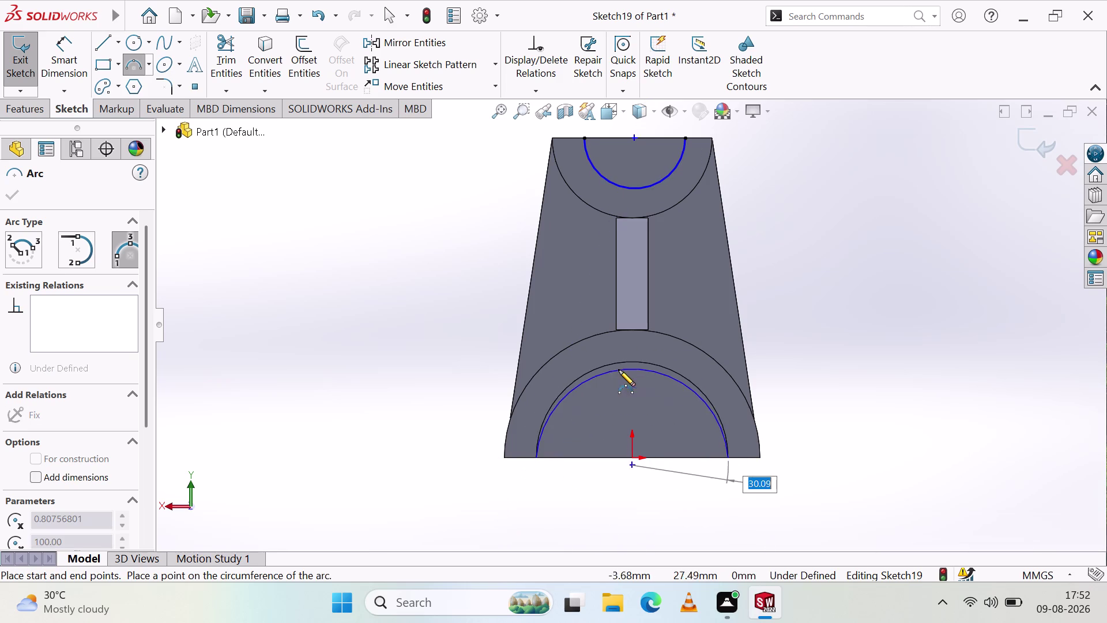
click(630, 362)
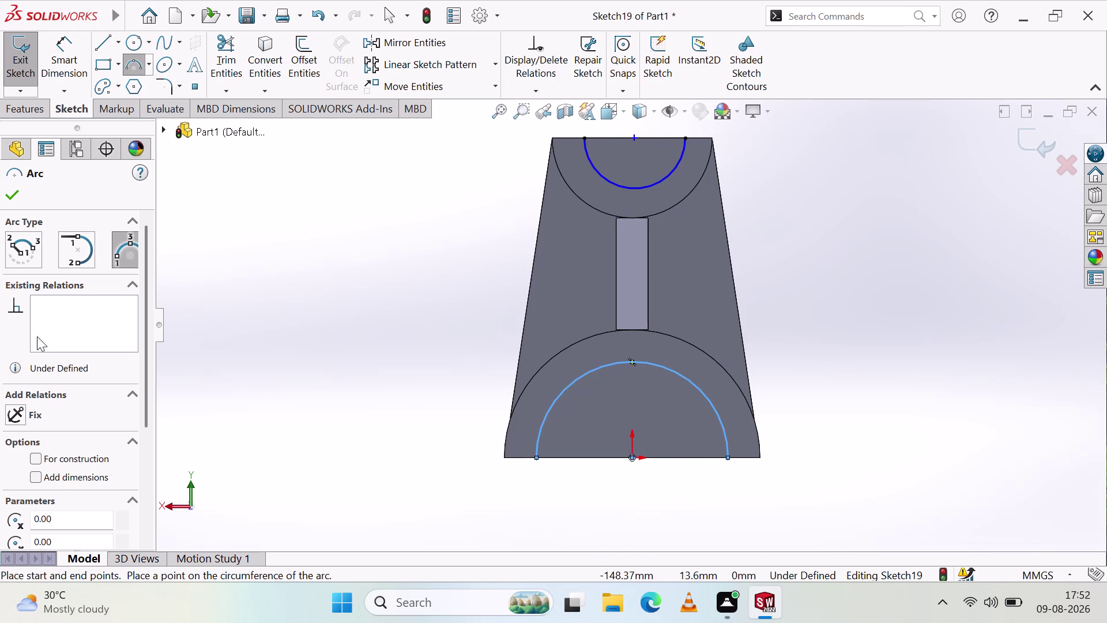
click(13, 197)
scroll(up, 3)
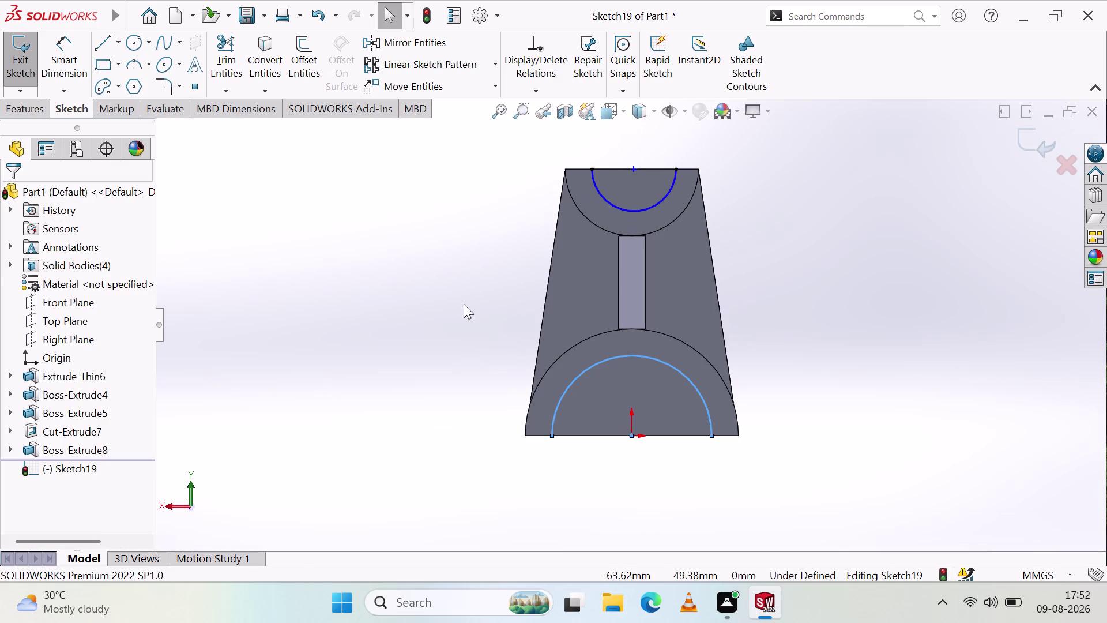
click(454, 301)
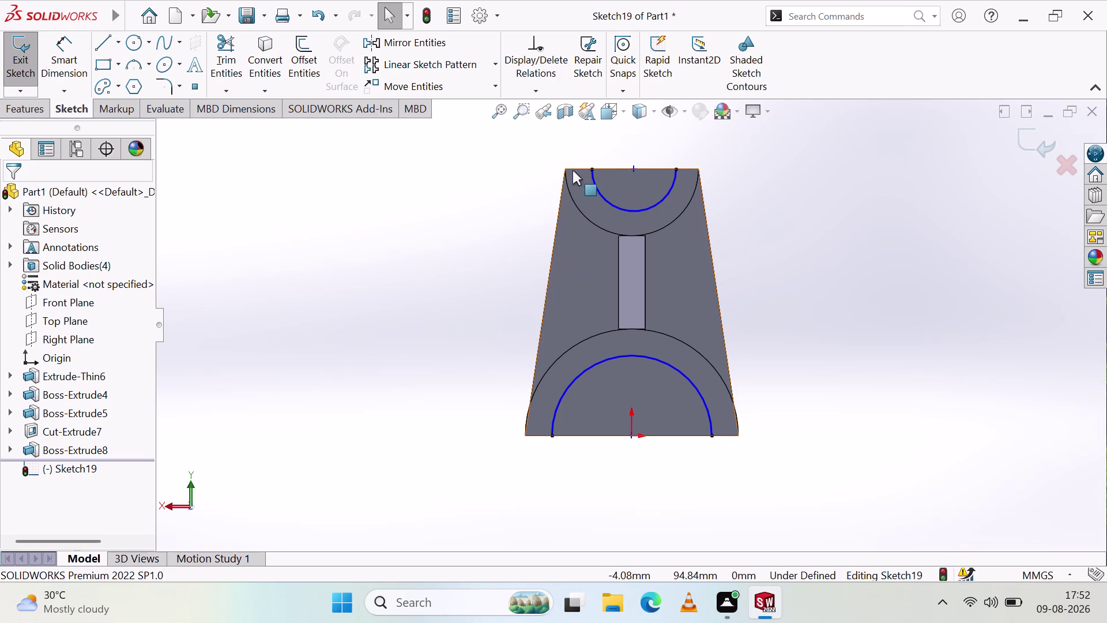
click(18, 64)
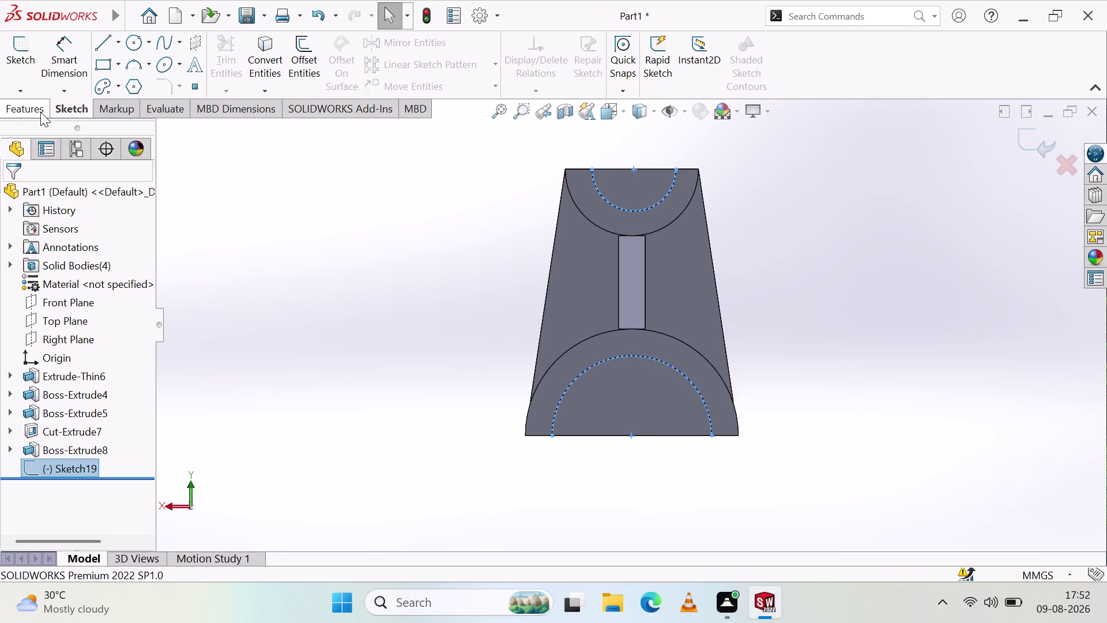
click(26, 102)
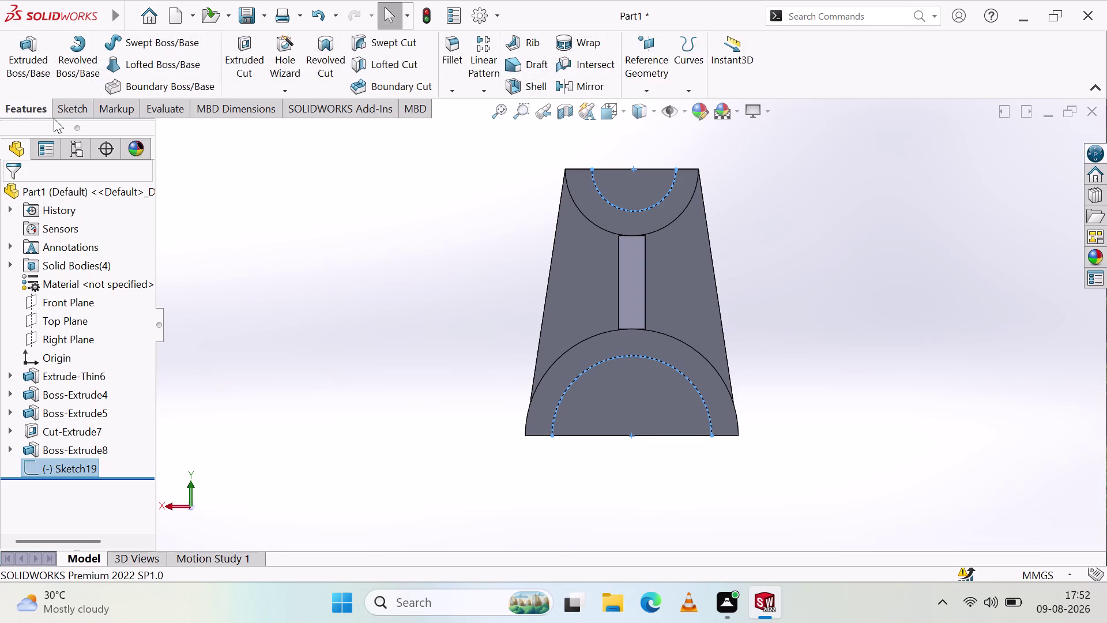
Preview a 10 mm thin Extruded Cut from Sketch19's arcs, then cancel it.
click(233, 64)
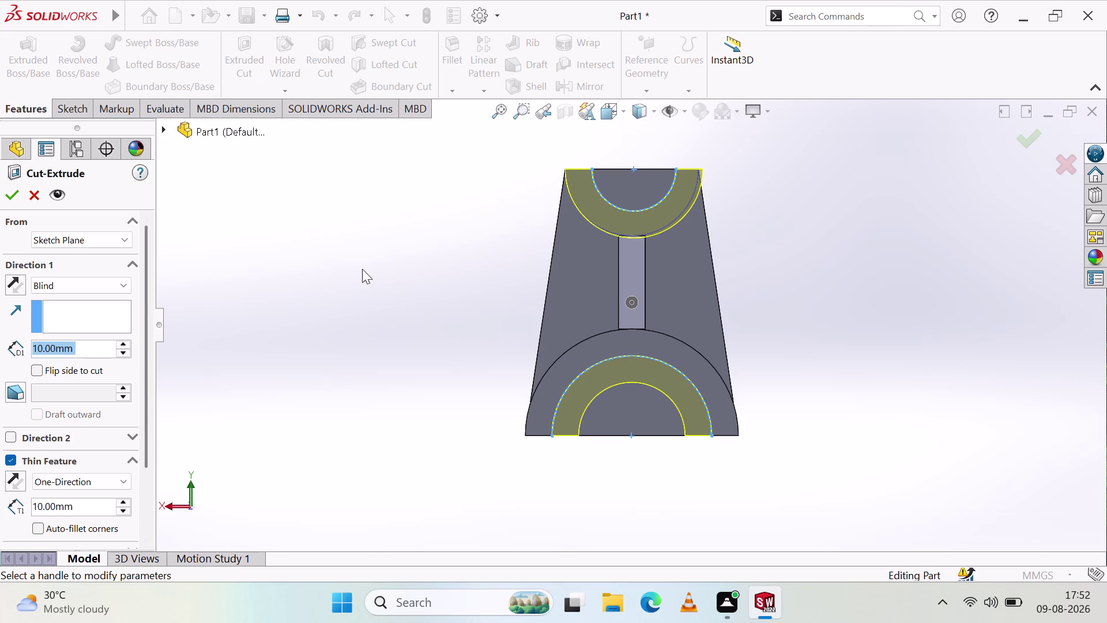
key(Escape)
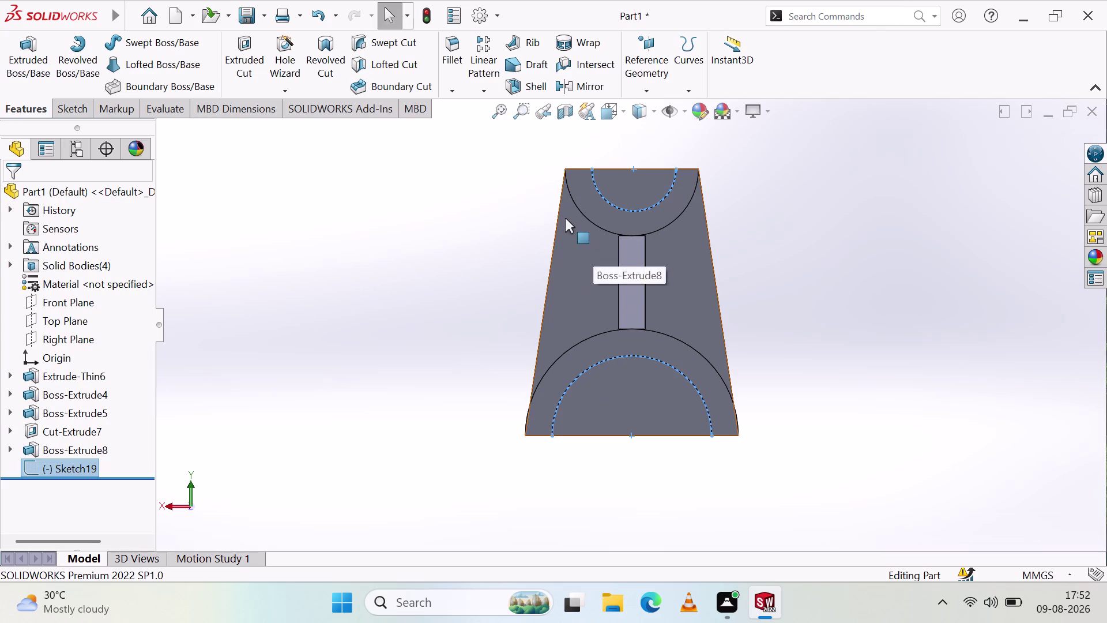
key(Escape)
key(Escape)
click(65, 107)
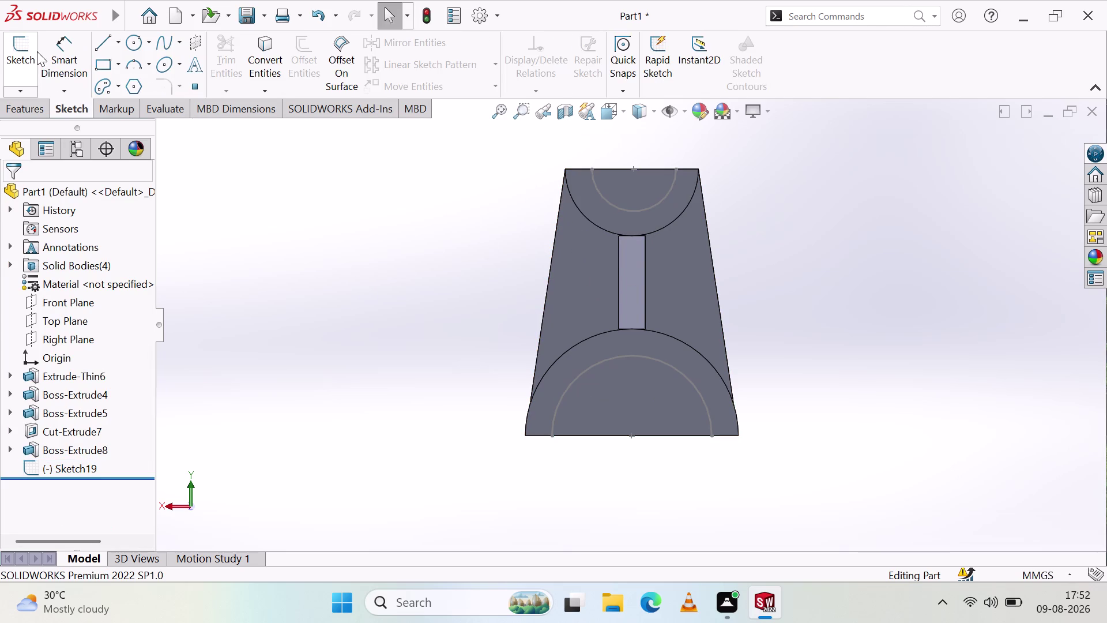
Reopen Sketch19 for editing and delete two existing sketch entities.
click(4, 58)
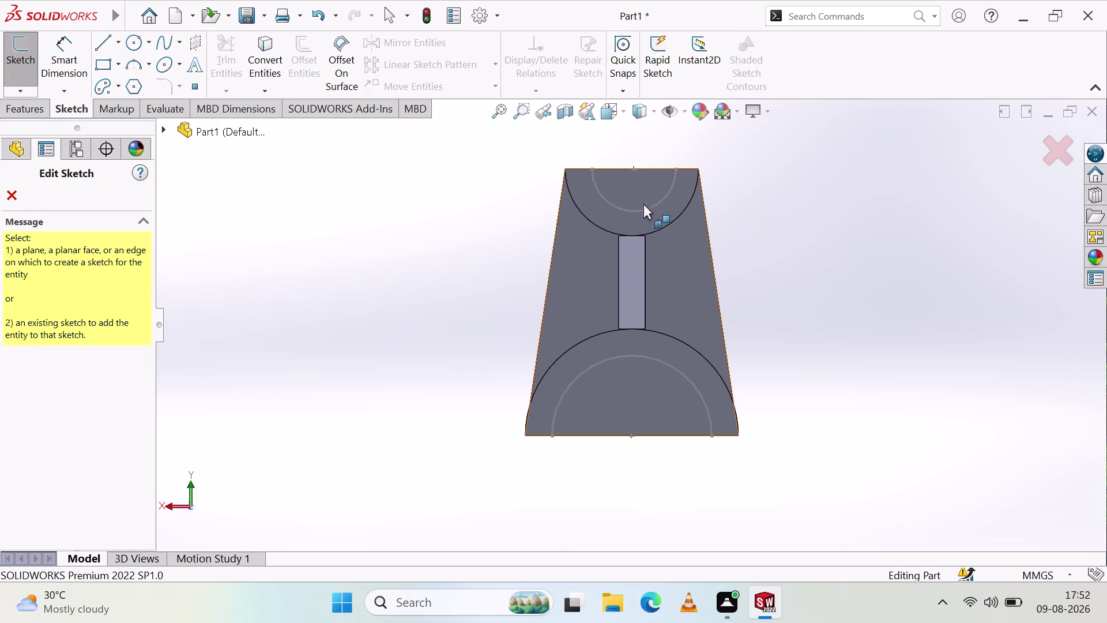
click(614, 354)
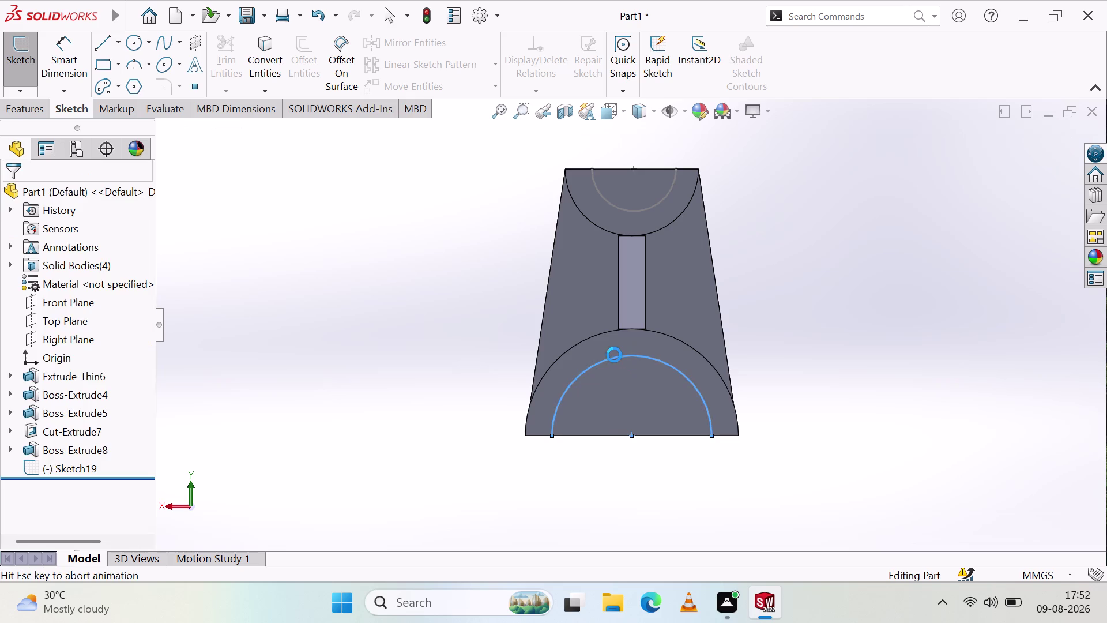
click(615, 191)
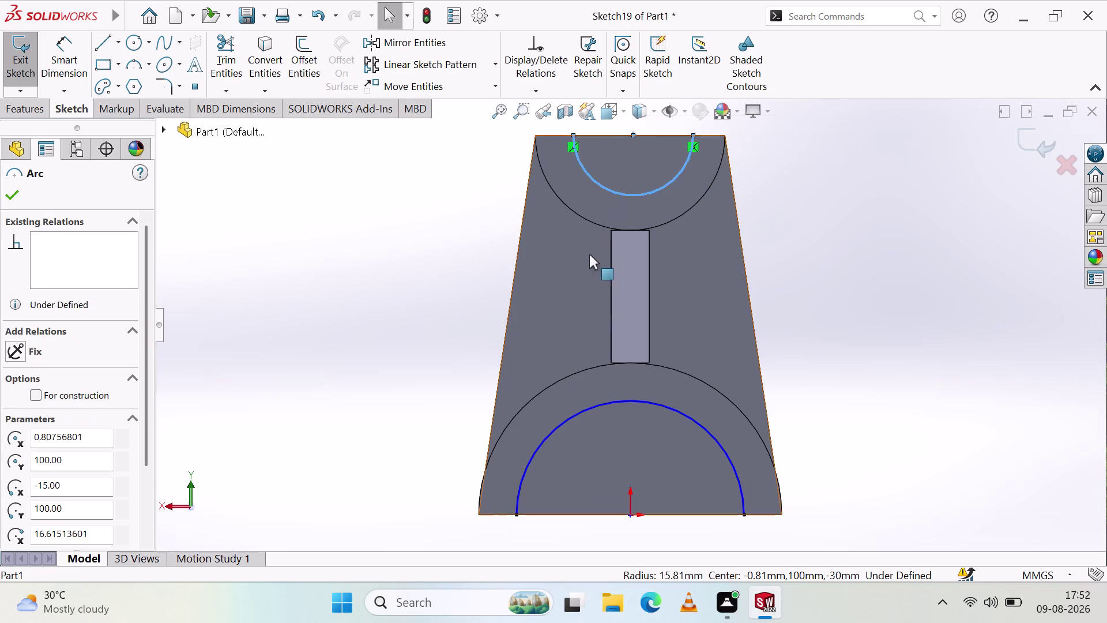
scroll(up, 3)
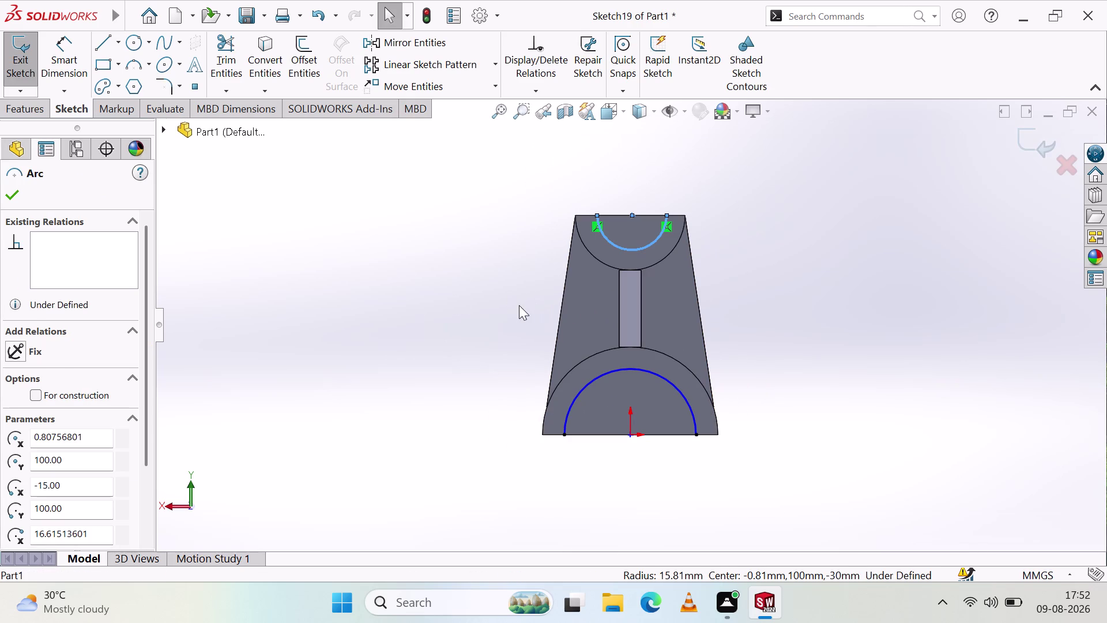
key(Delete)
click(647, 374)
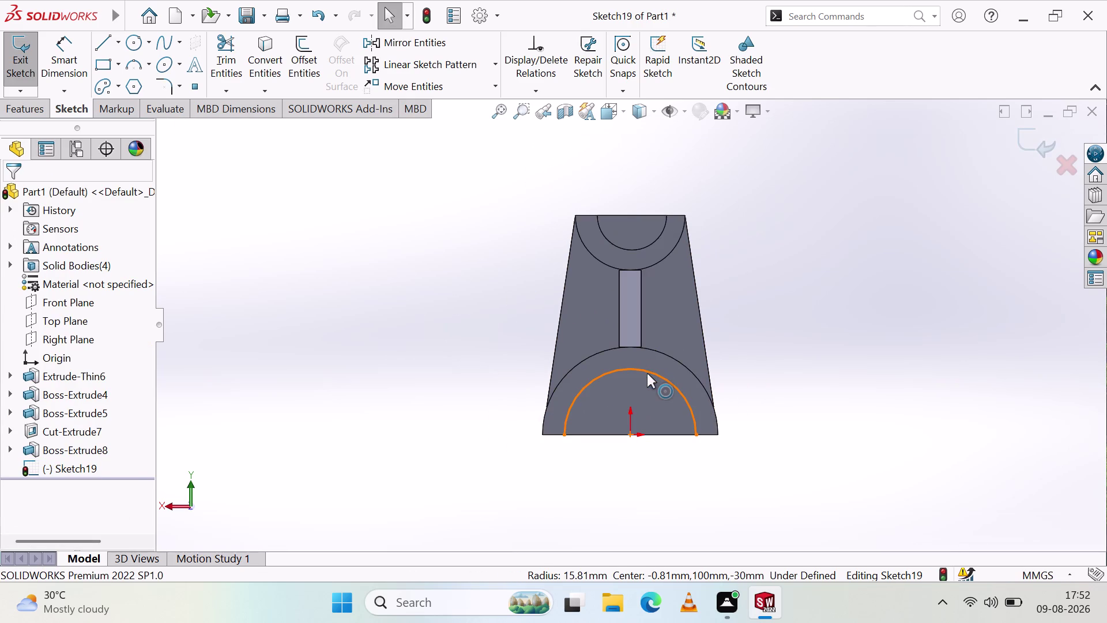
key(Delete)
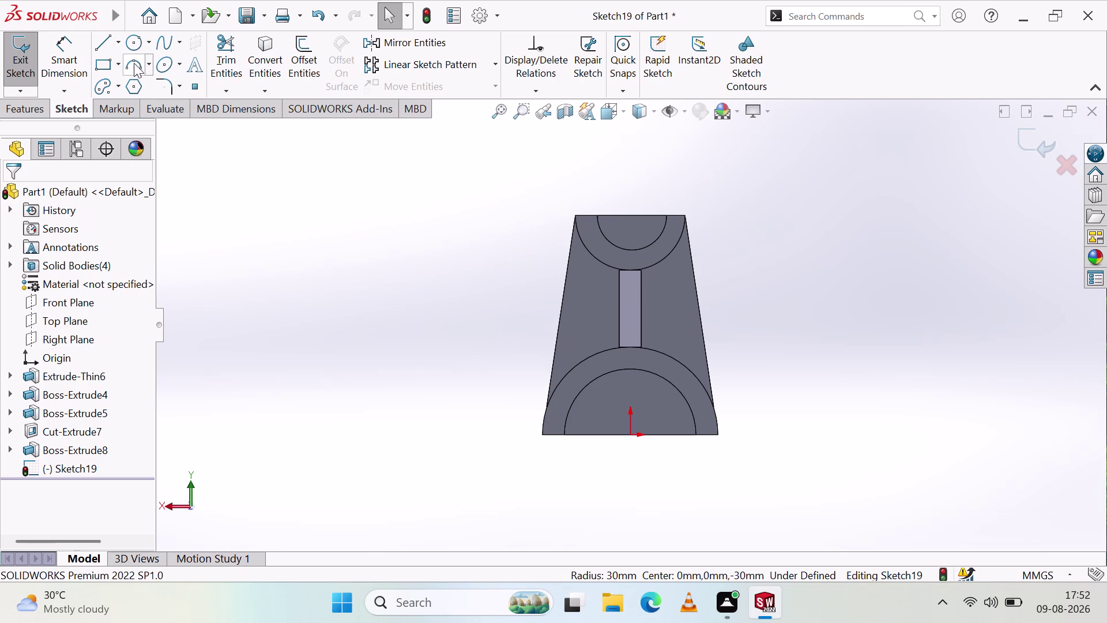
Draw a 3 Point Arc from the top edge's left to right point, dipping into the upper cradle.
click(138, 56)
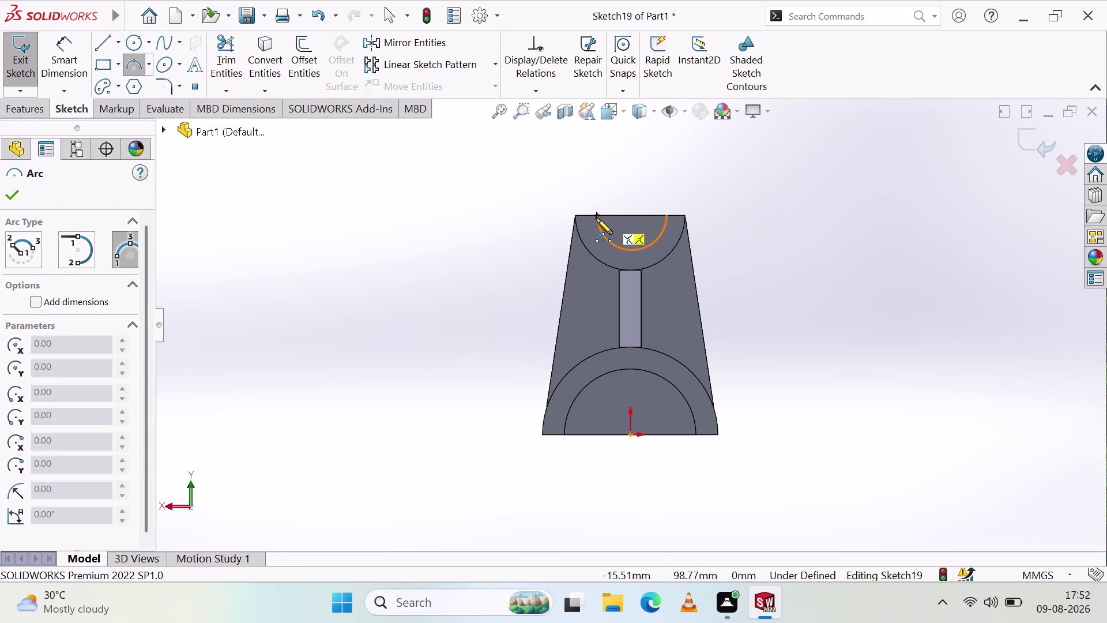
scroll(down, 3)
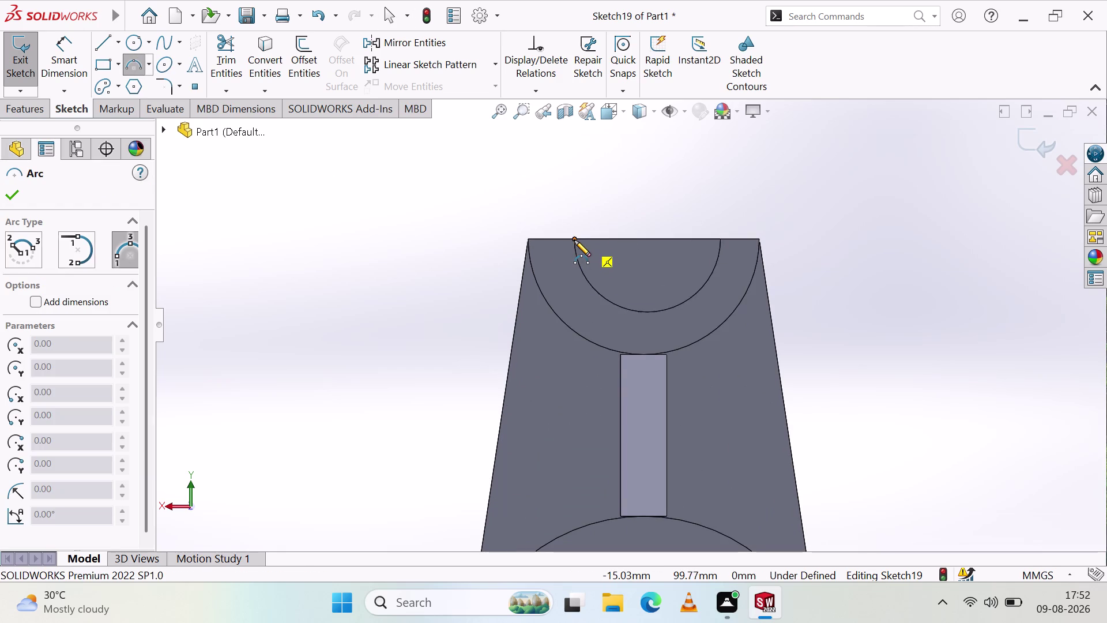
click(574, 239)
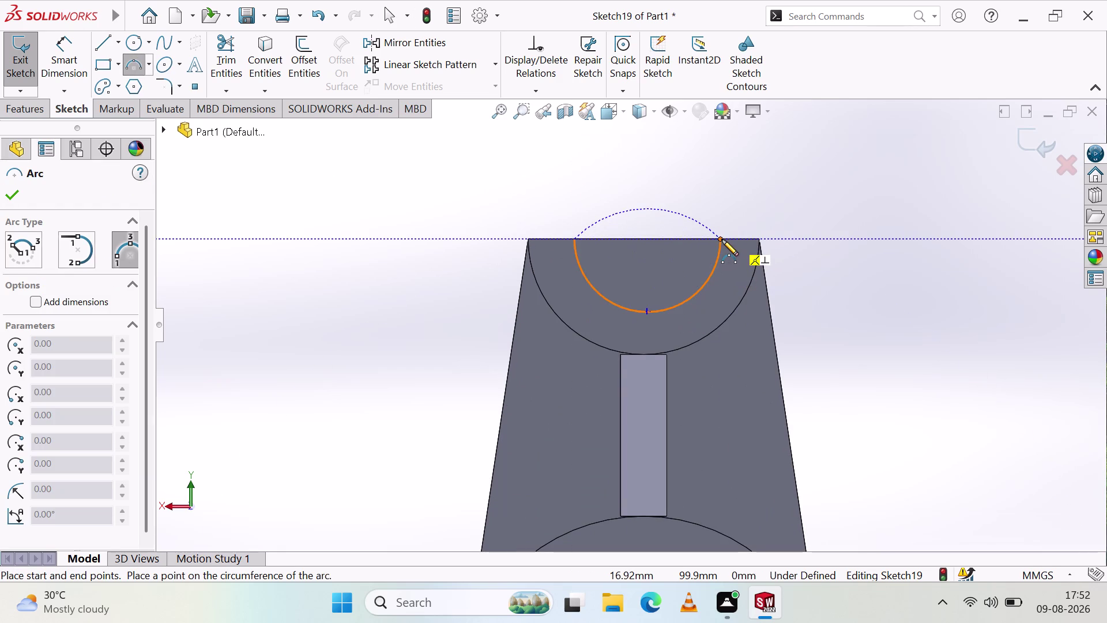
click(722, 239)
click(647, 313)
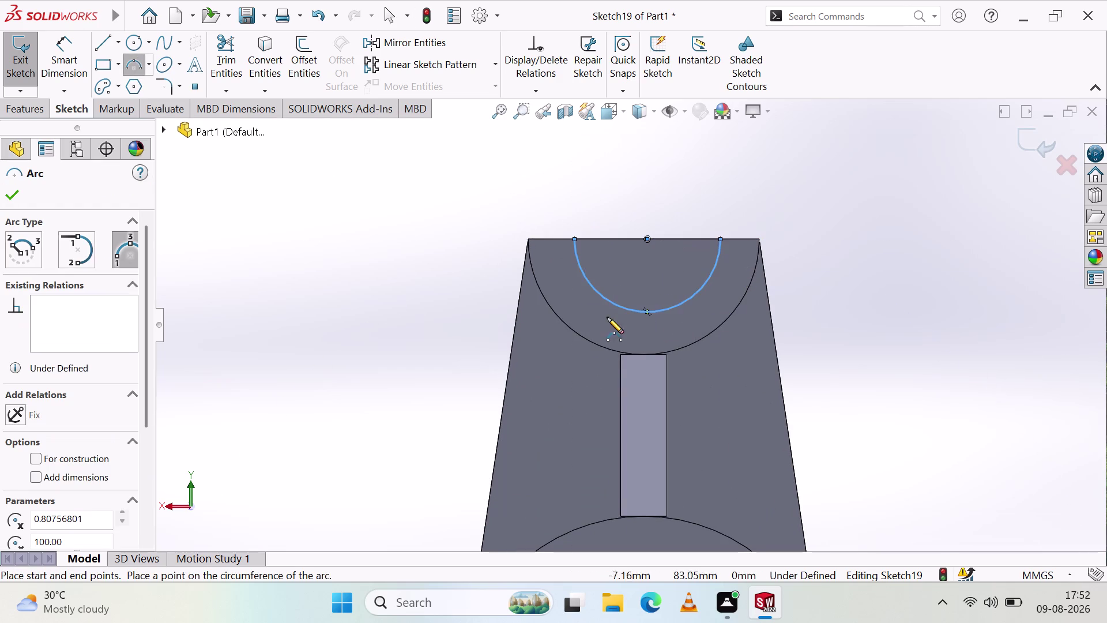
key(Escape)
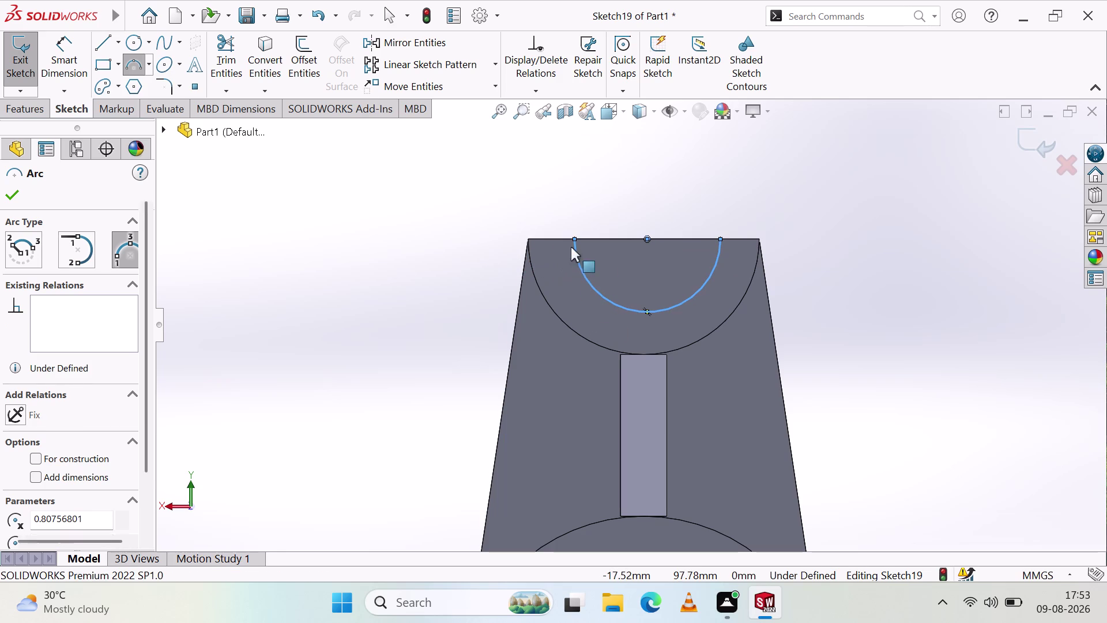
click(105, 44)
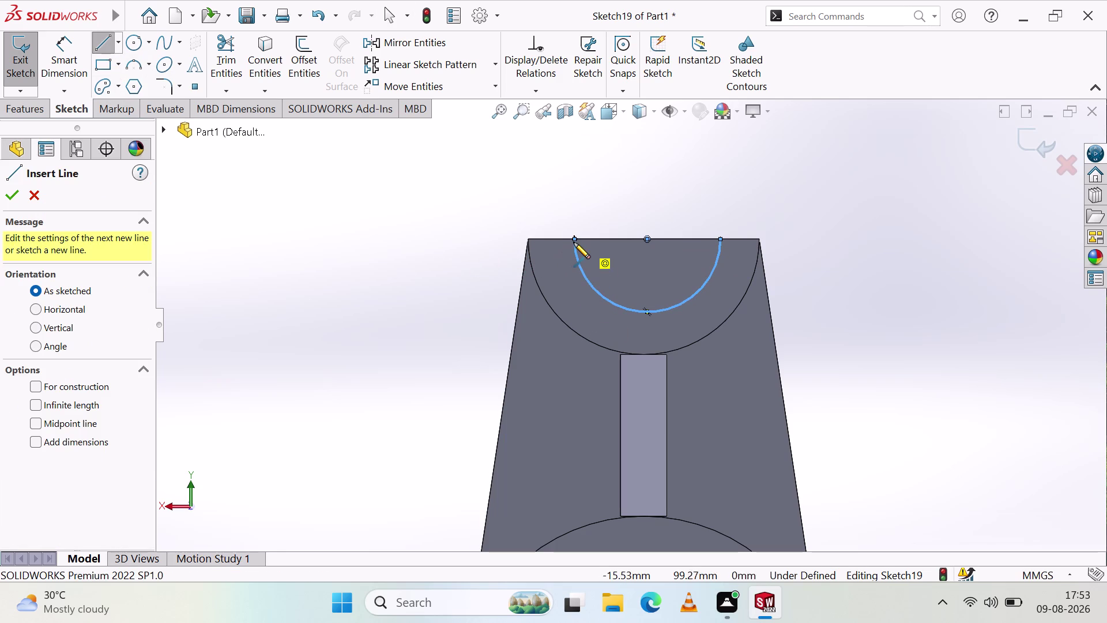
Close the top arc with a straight line between its two ends.
click(573, 239)
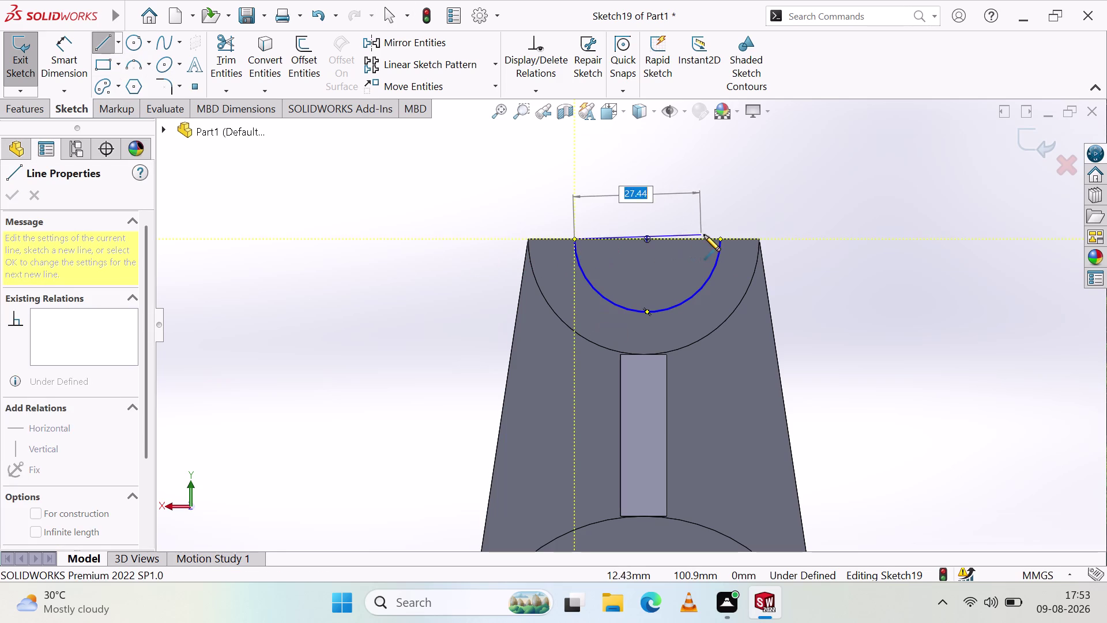
click(719, 239)
key(Escape)
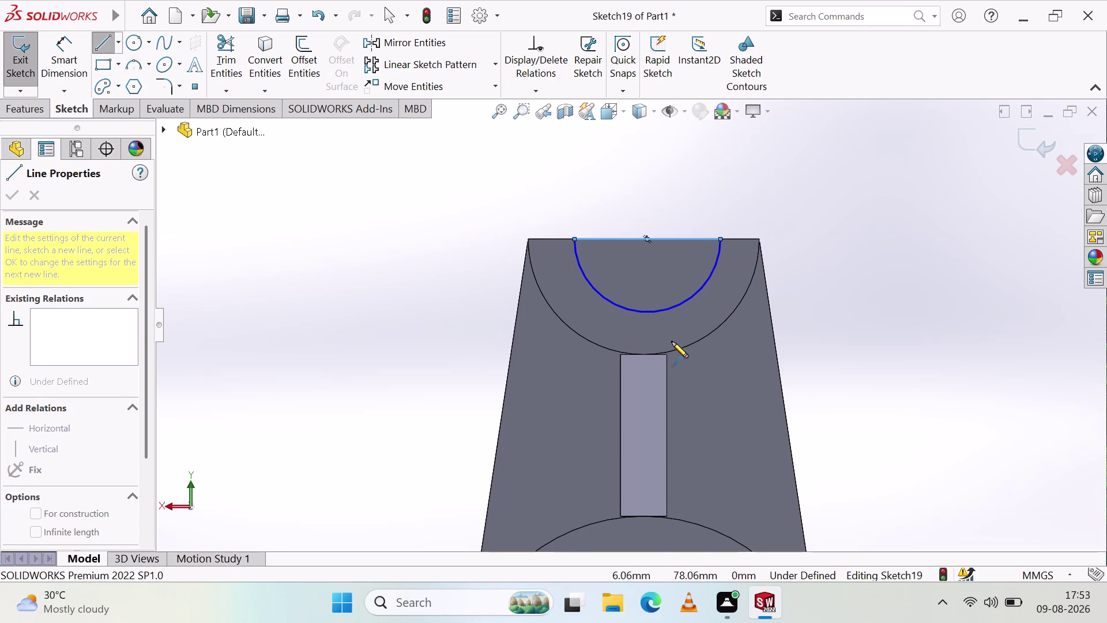
scroll(down, 3)
scroll(up, 3)
scroll(down, 3)
scroll(up, 3)
scroll(down, 3)
scroll(up, 3)
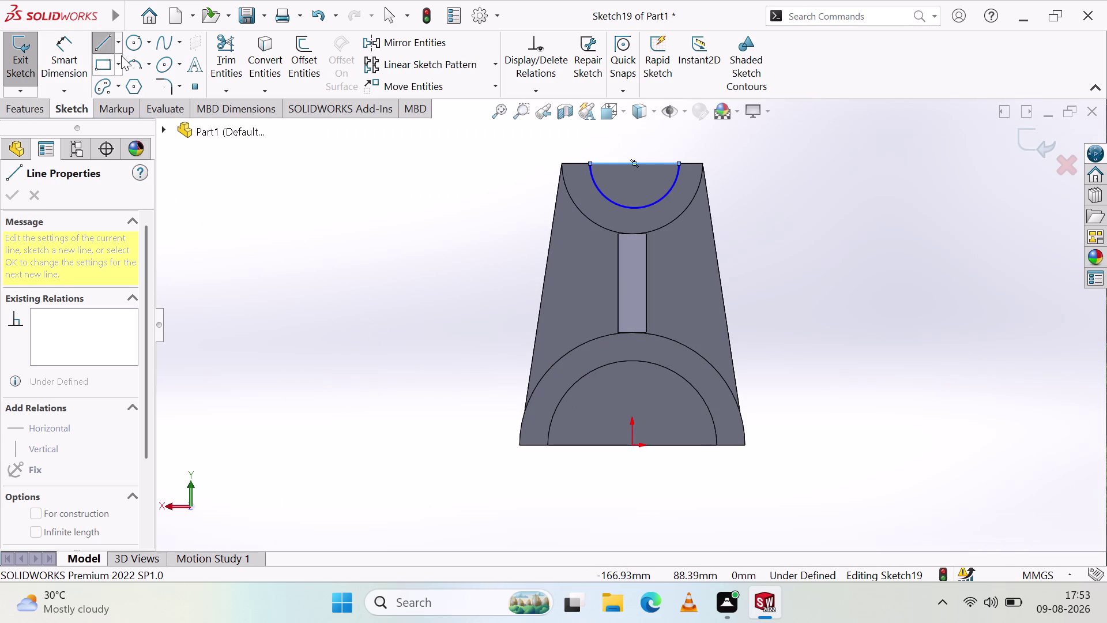
Sketch a bottom-edge line closed by a 30 mm semicircular arc.
click(547, 445)
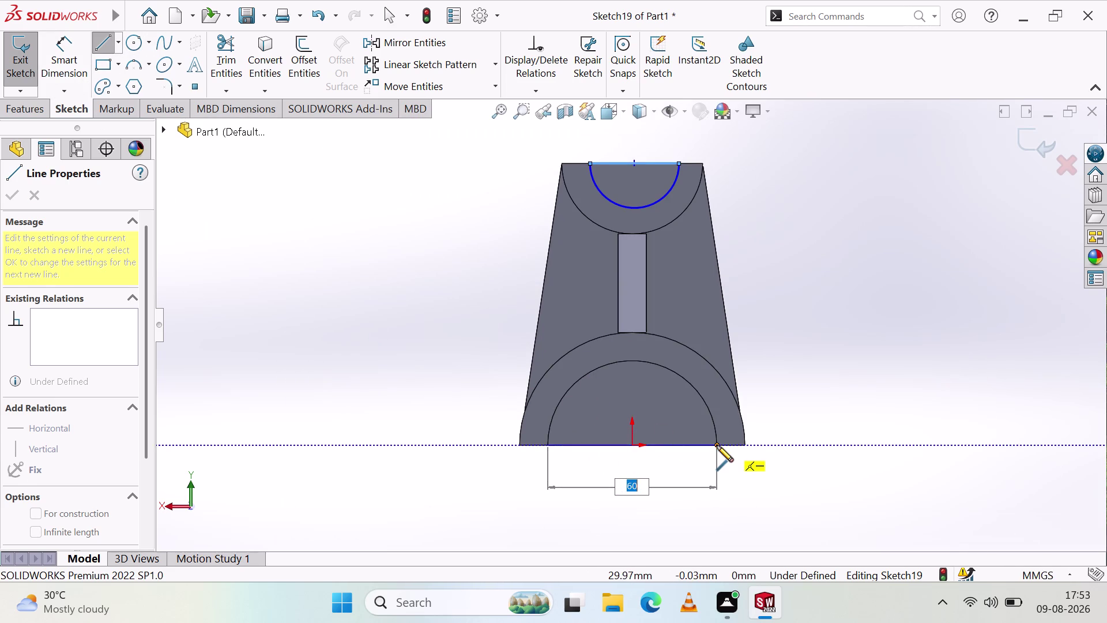
click(717, 445)
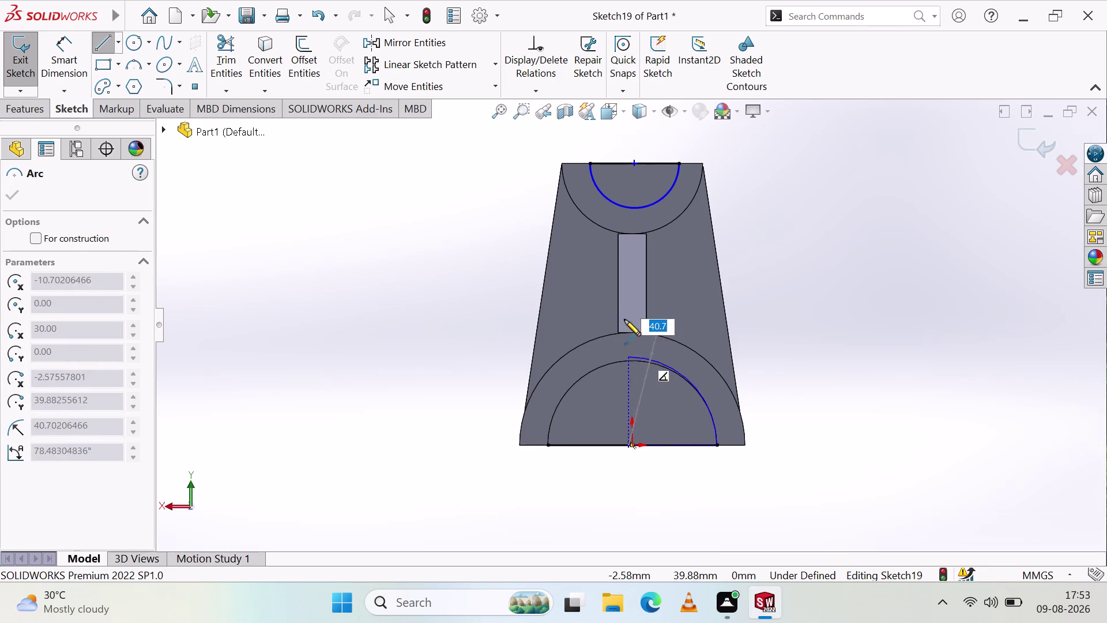
click(548, 446)
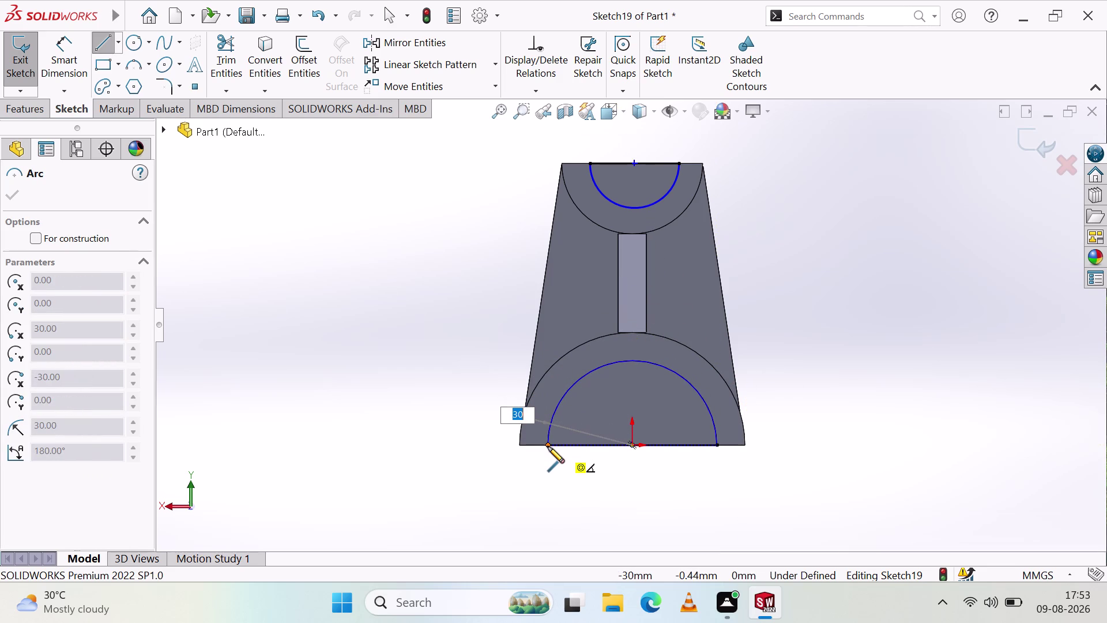
key(Escape)
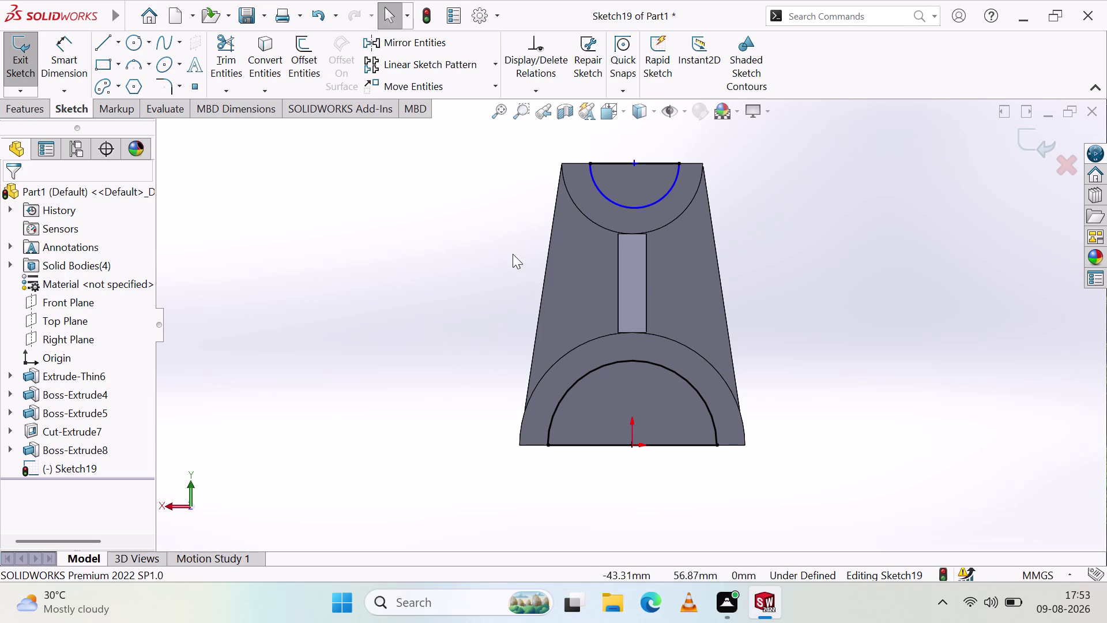
key(Escape)
scroll(up, 3)
key(Escape)
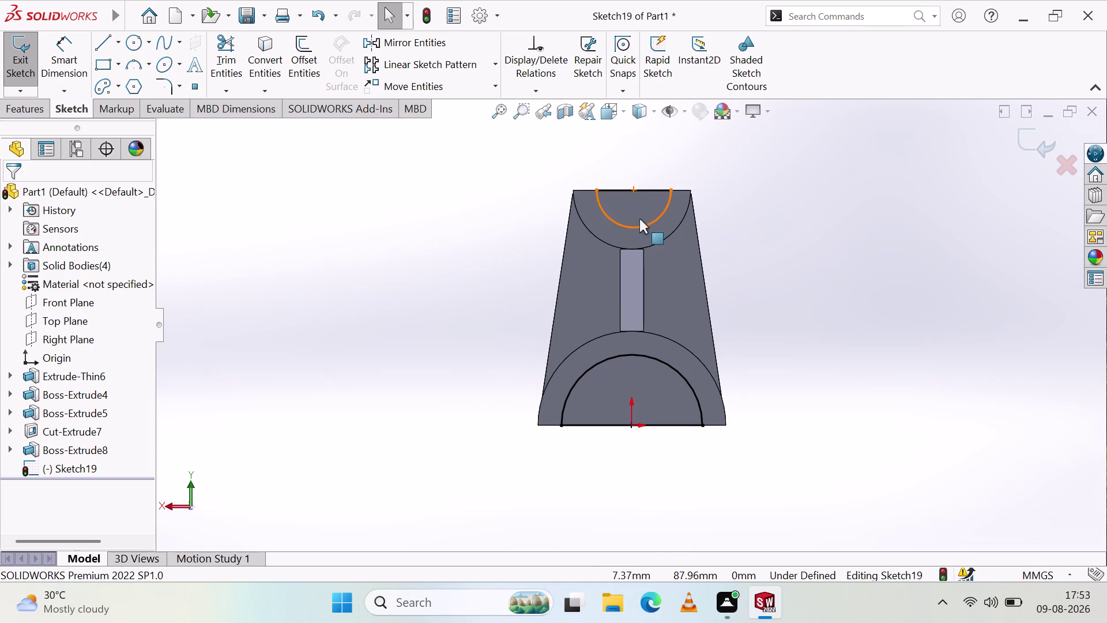
Clear the sketch selections and exit Sketch19.
click(633, 225)
key(Escape)
key(Escape)
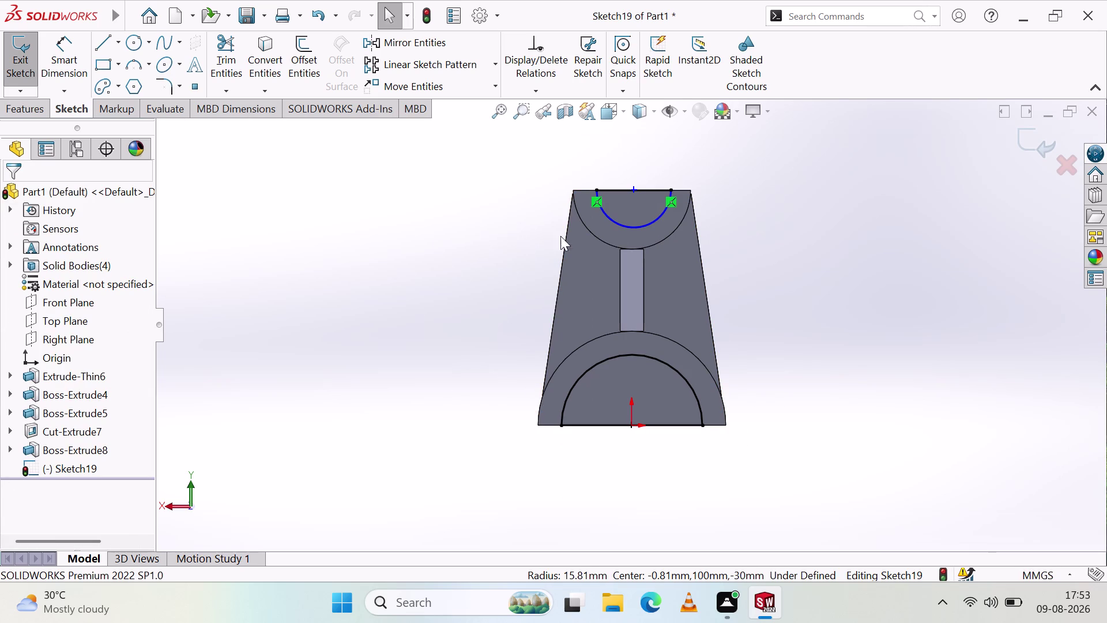
drag(609, 236, 619, 222)
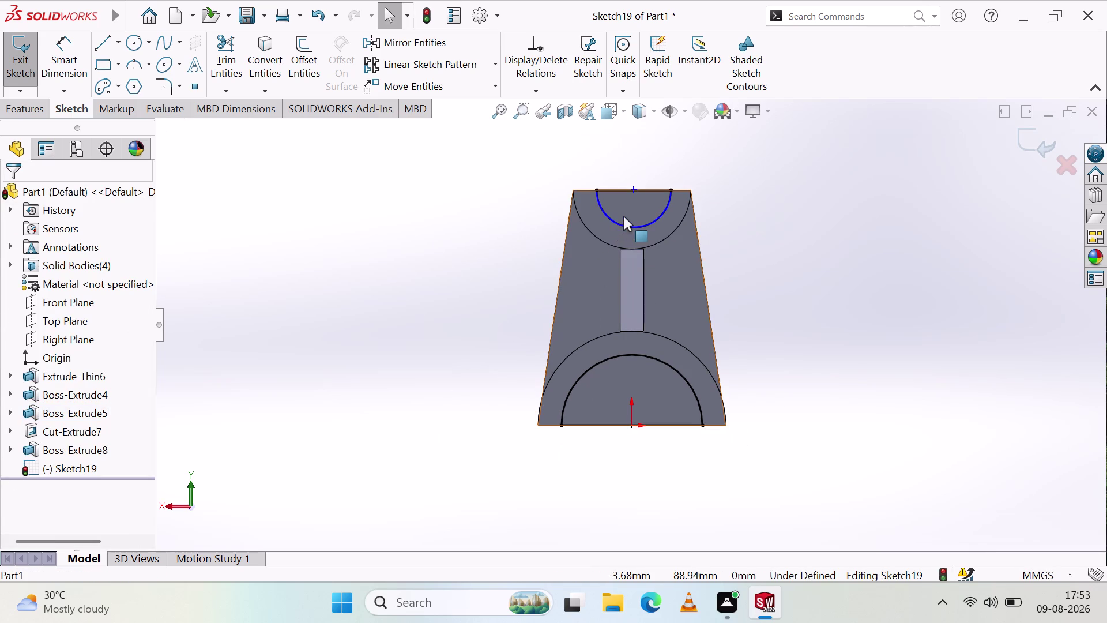
key(Escape)
key(Escape)
click(388, 196)
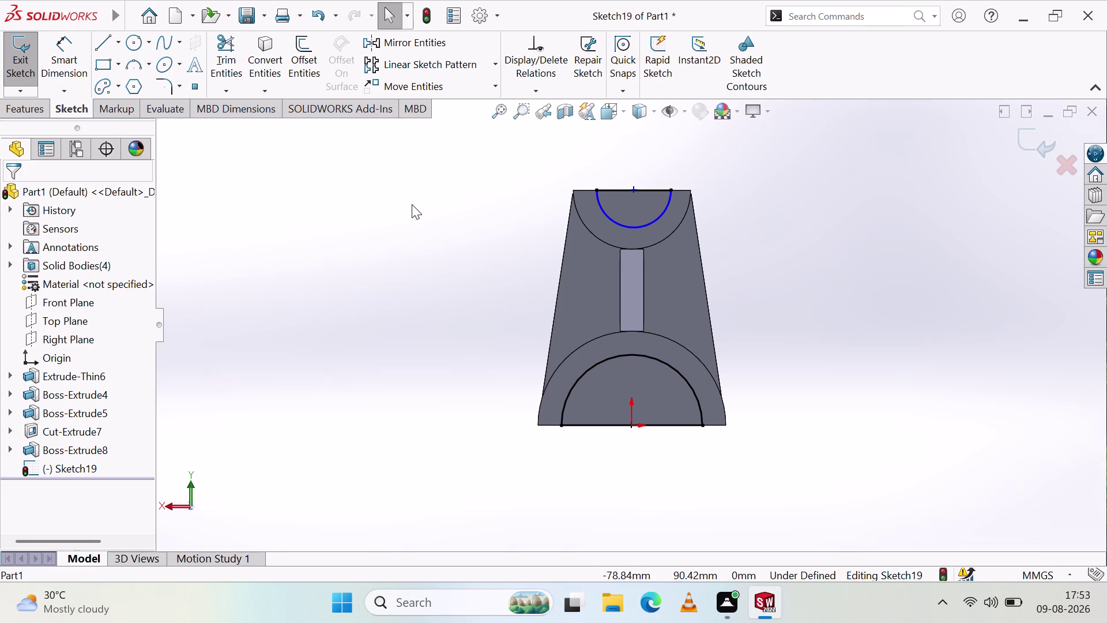
click(9, 67)
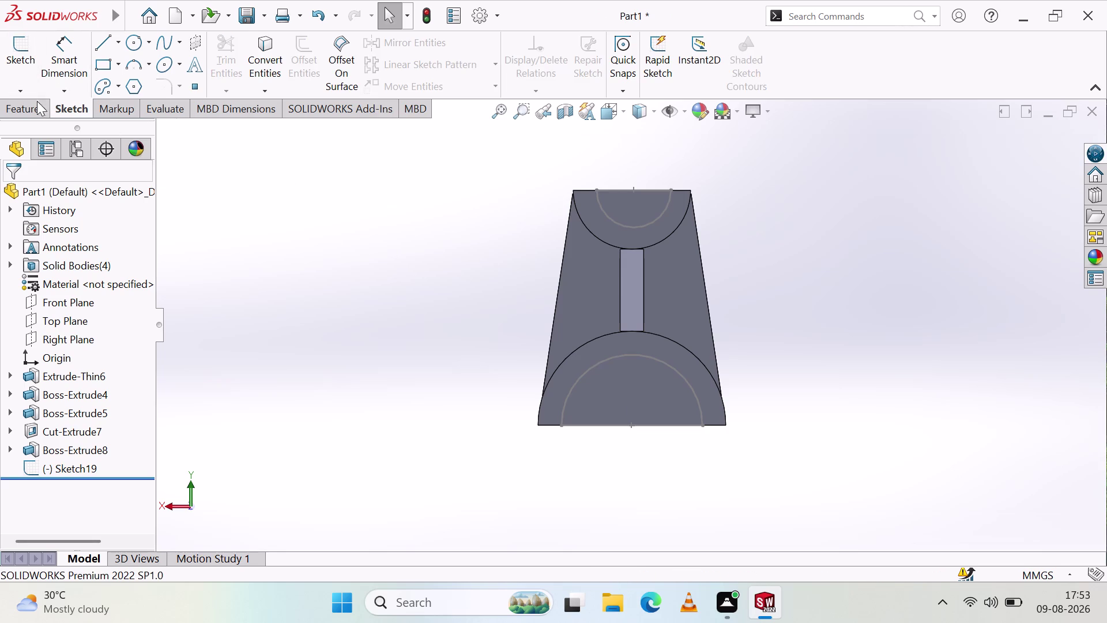
click(37, 104)
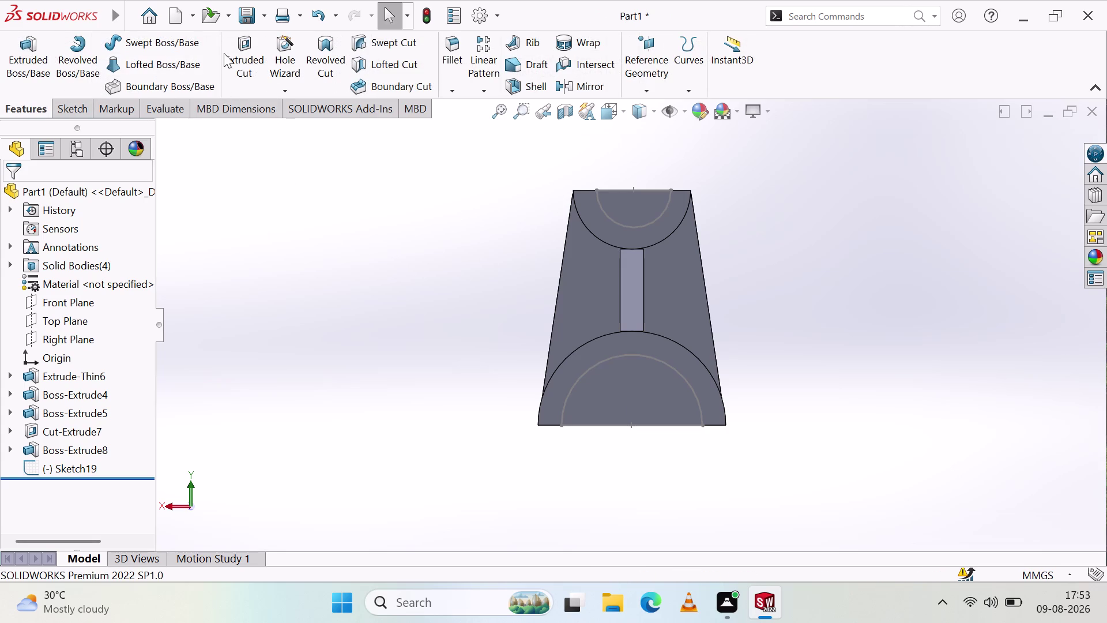
Start an extruded cut using Sketch19's top semicircle region as the profile.
click(253, 55)
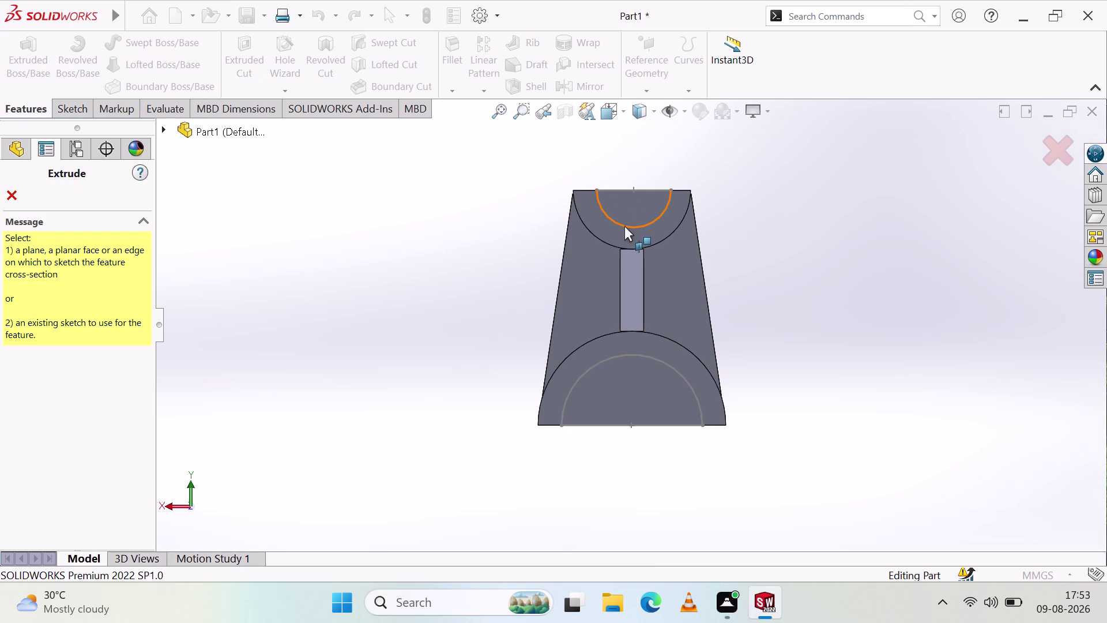
click(624, 226)
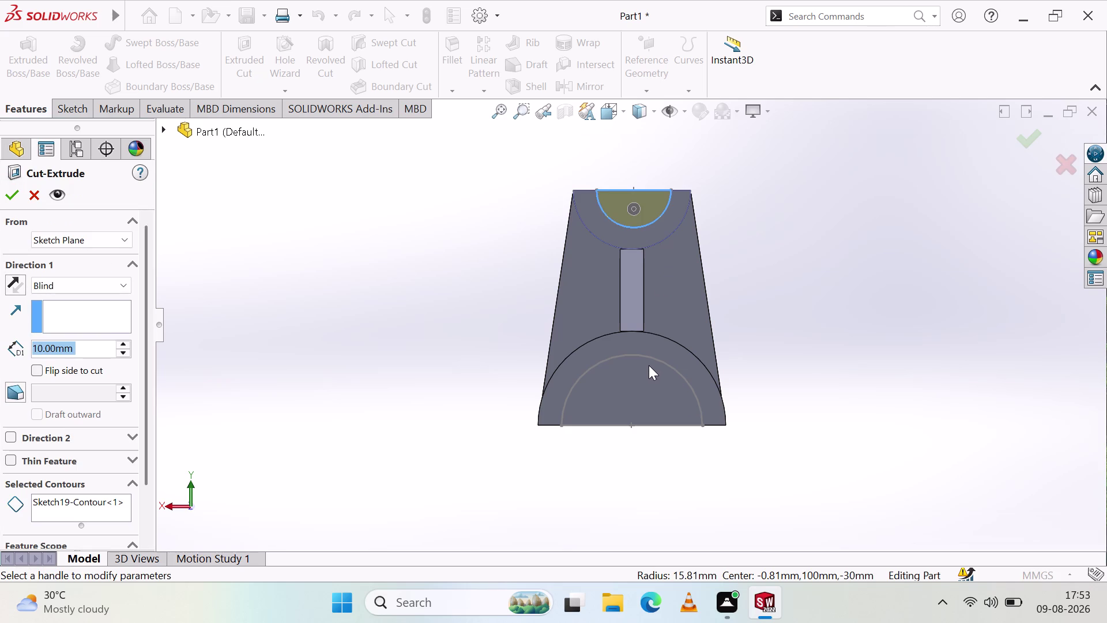
click(649, 357)
click(649, 357)
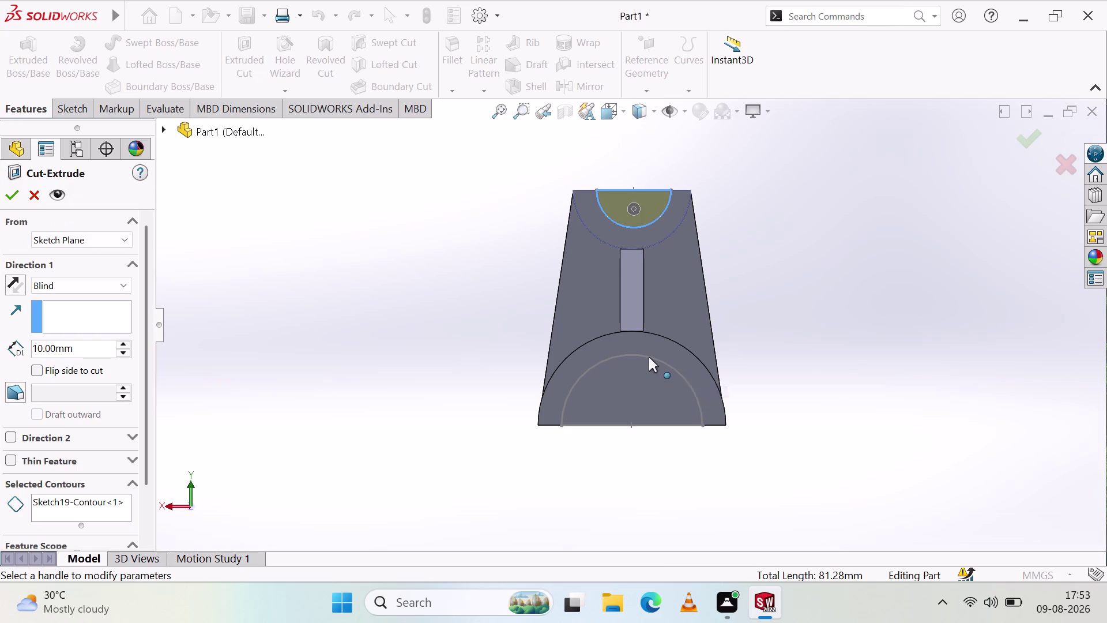
click(639, 371)
scroll(up, 3)
middle_drag(378, 271, 502, 337)
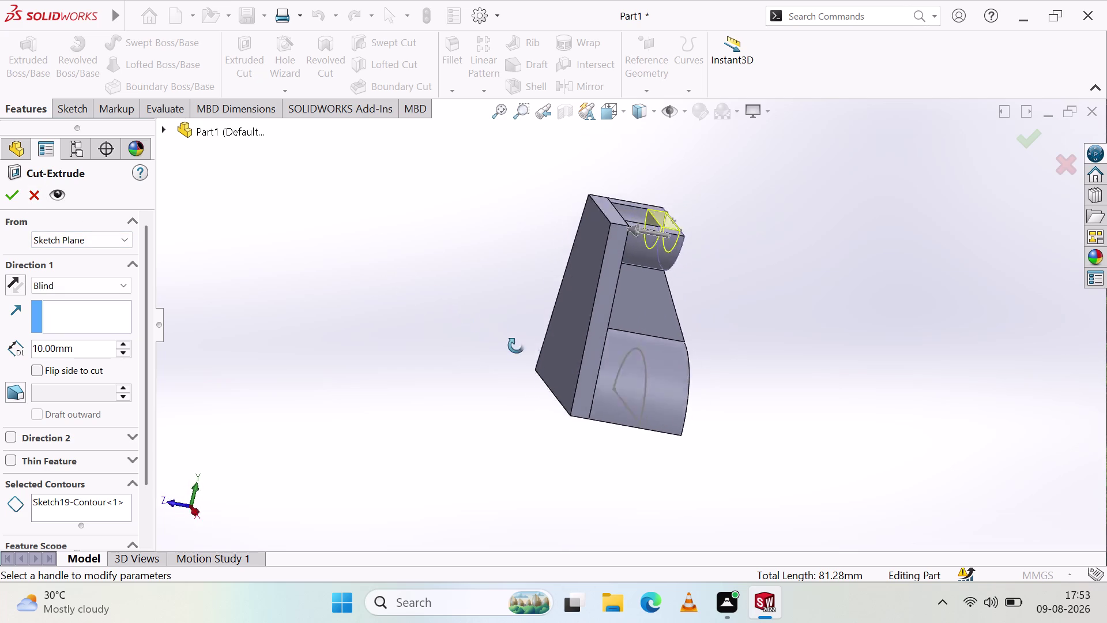
middle_drag(502, 336, 434, 430)
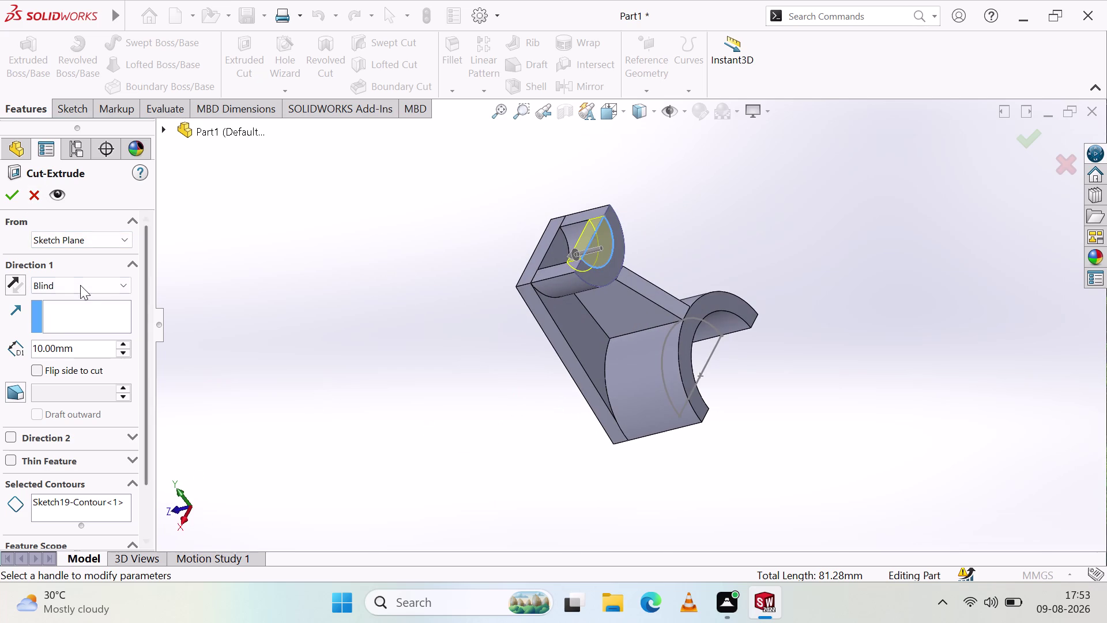
Set the cut to Through All with a 4 mm second direction, then confirm it.
click(81, 285)
click(79, 315)
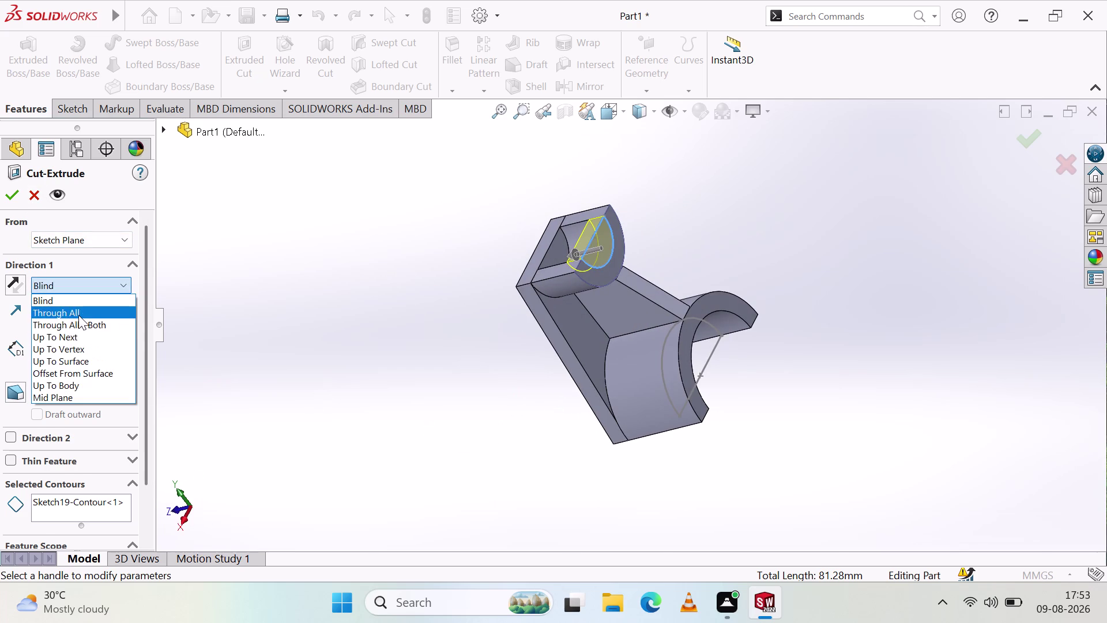
middle_drag(200, 303, 283, 321)
drag(636, 258, 484, 291)
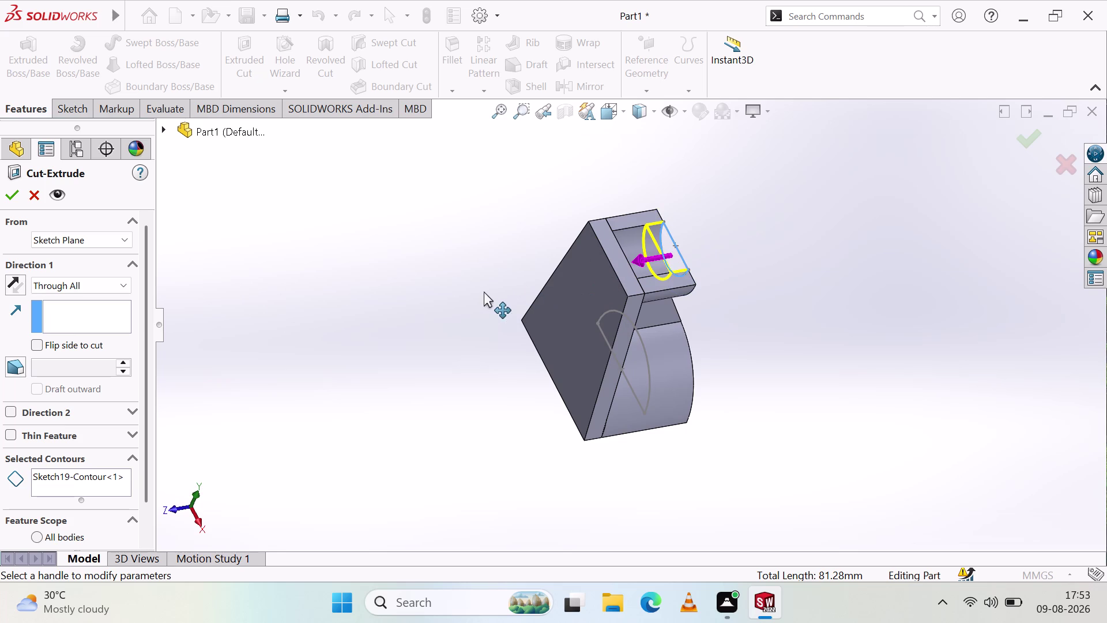
drag(484, 291, 486, 292)
drag(699, 242, 319, 303)
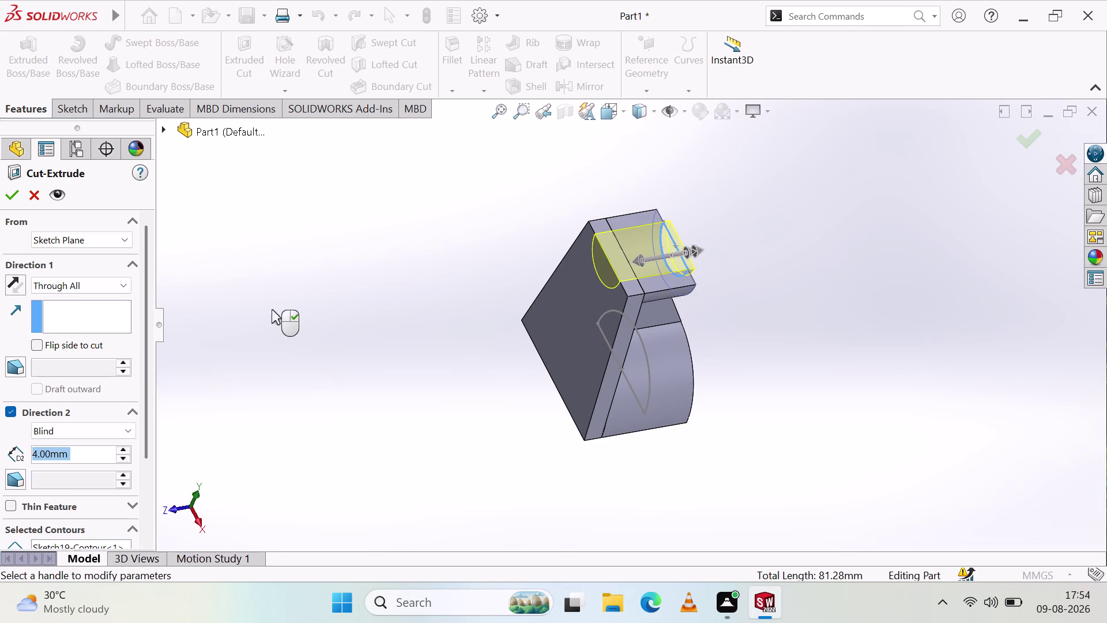
click(7, 196)
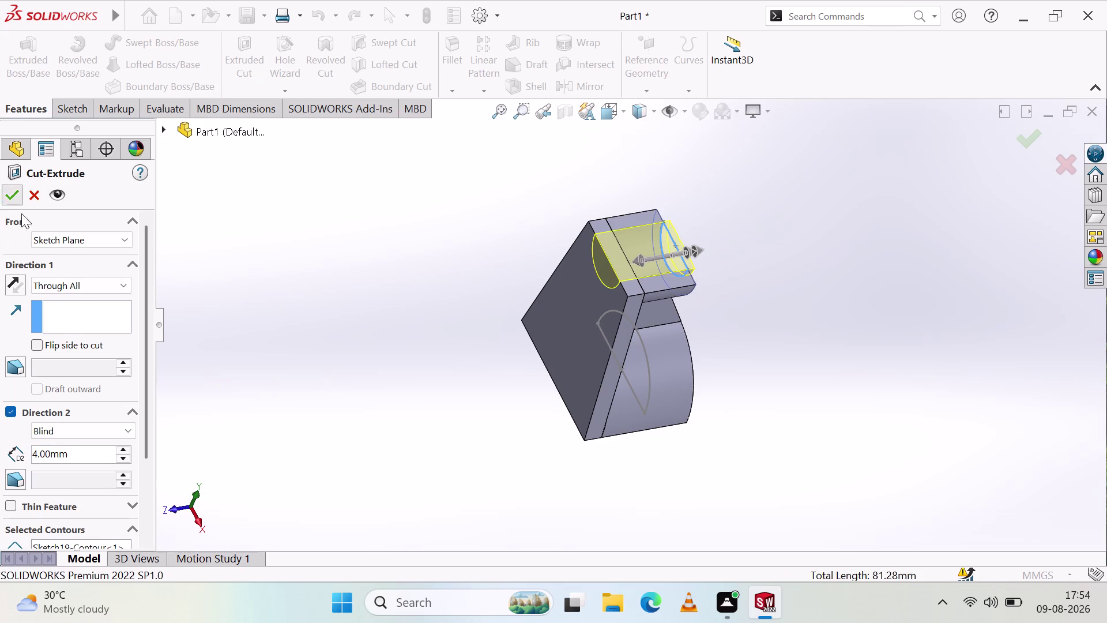
middle_drag(395, 291, 298, 253)
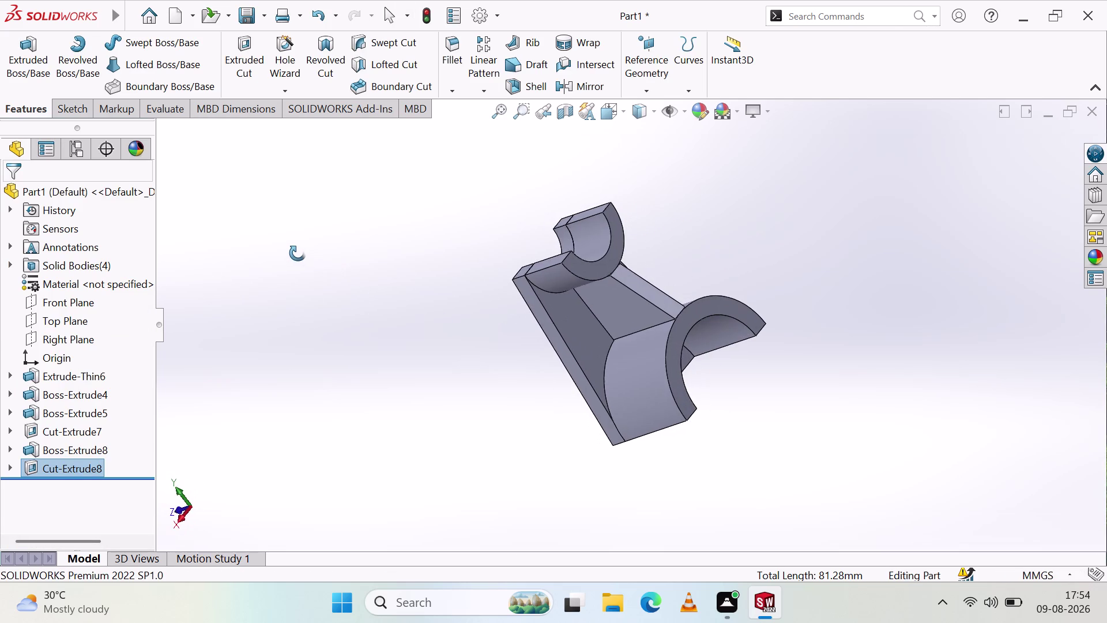
Start an extruded boss and pick the bracket's front face for its sketch.
middle_drag(298, 253, 253, 260)
click(35, 77)
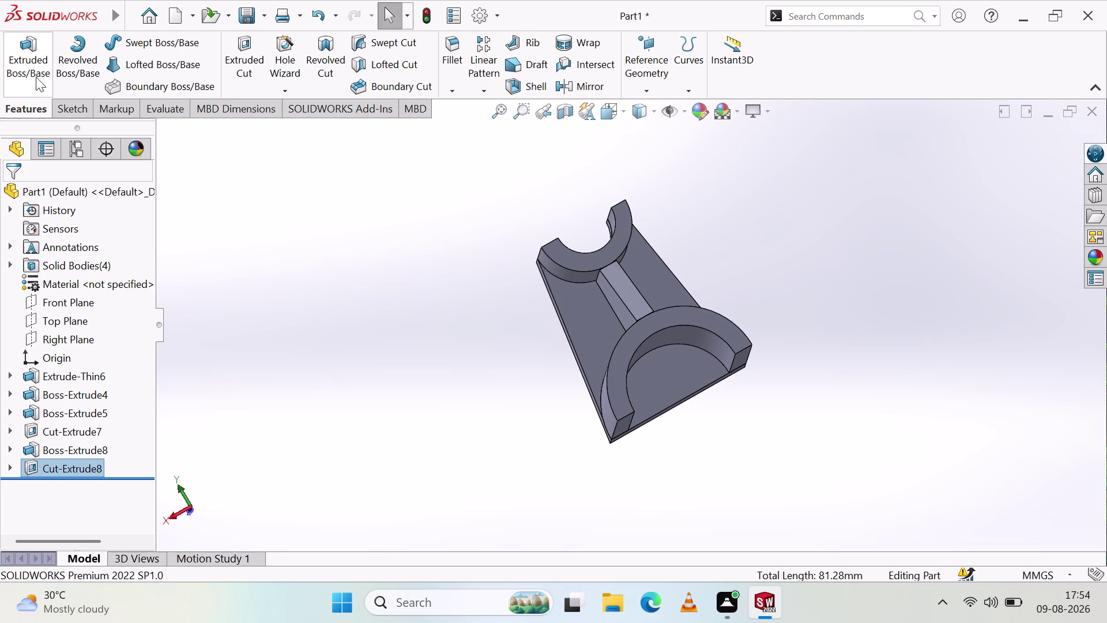
click(13, 196)
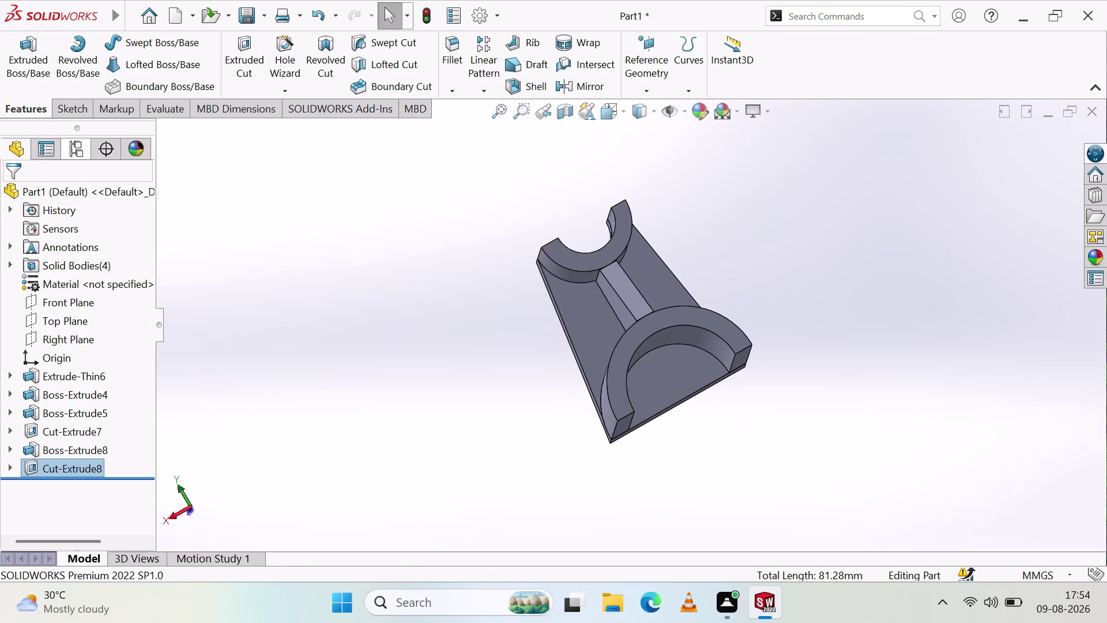
click(241, 61)
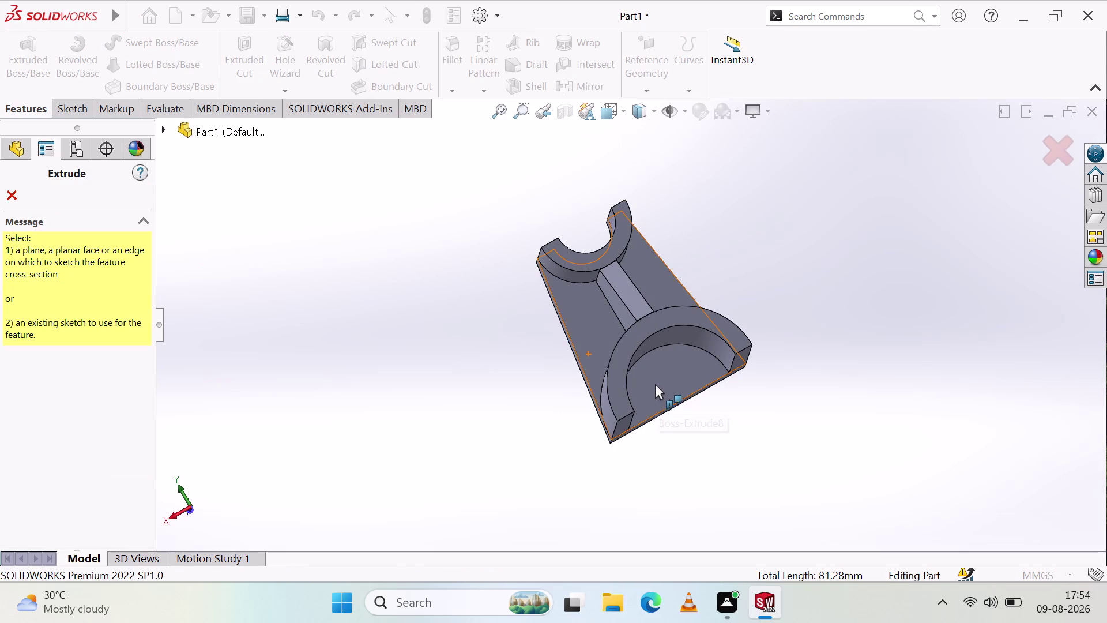
middle_drag(648, 377, 653, 403)
click(656, 390)
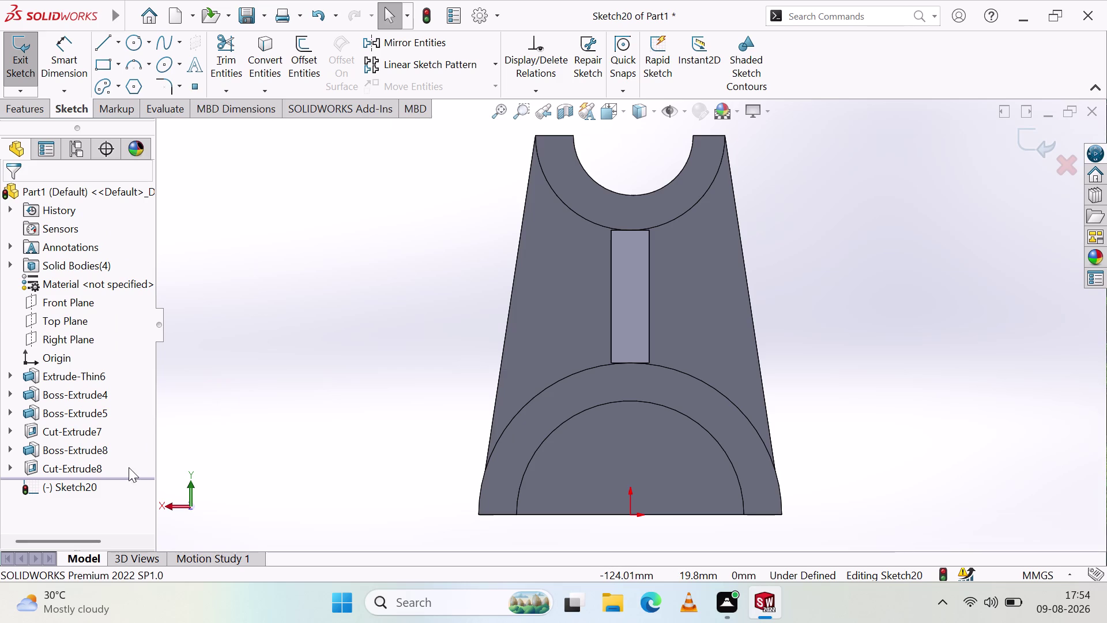
Discard the empty Sketch20, cancel, and restart the extruded boss command.
click(78, 496)
click(85, 486)
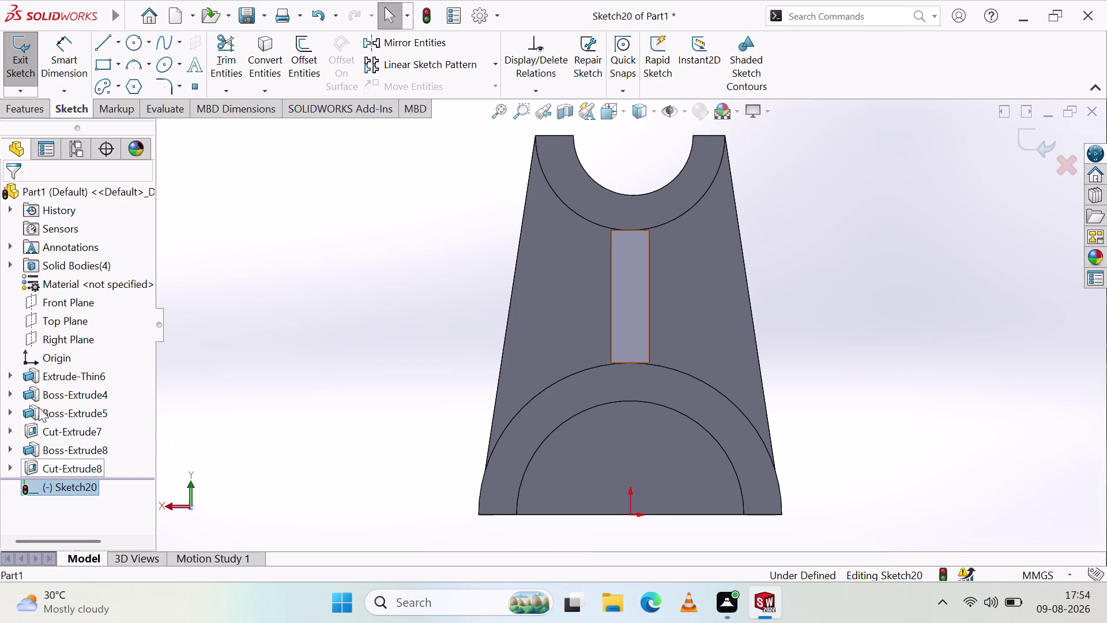
click(11, 73)
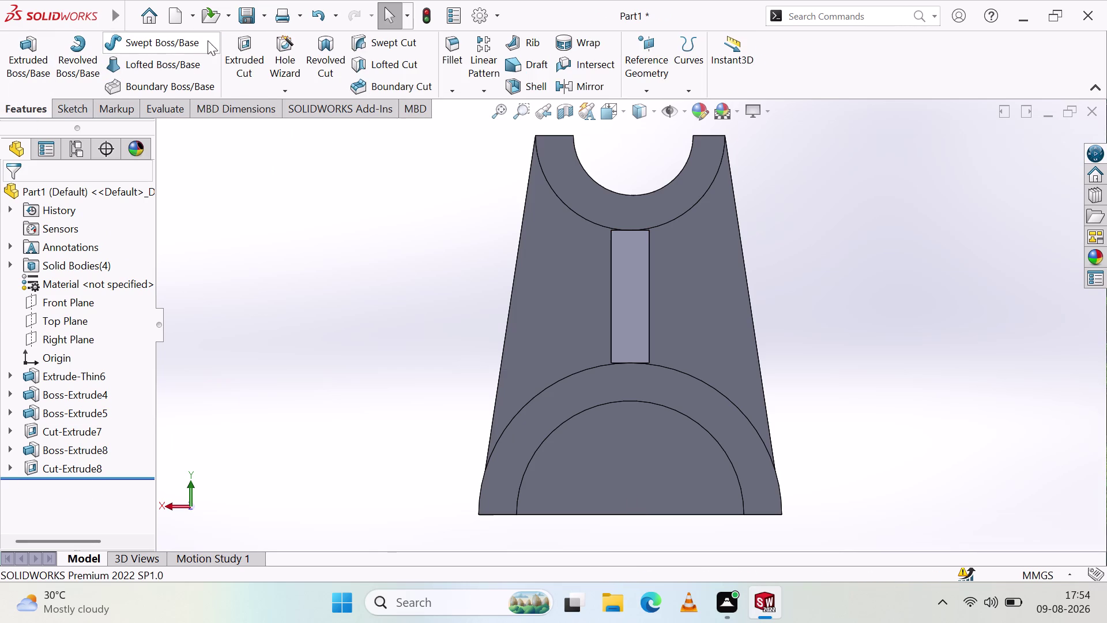
click(250, 68)
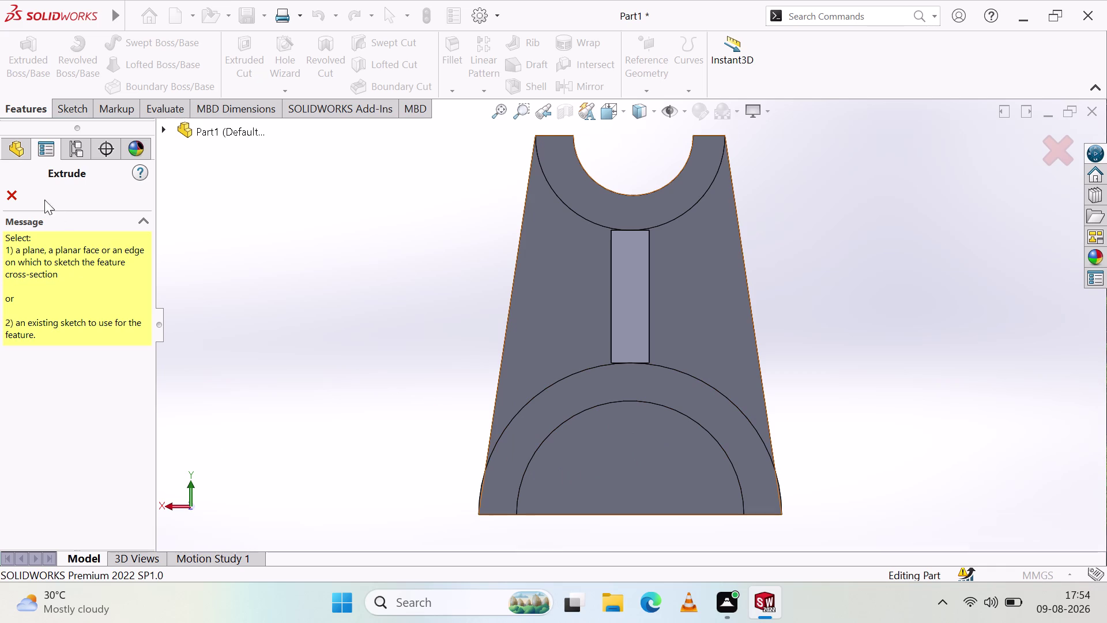
click(2, 195)
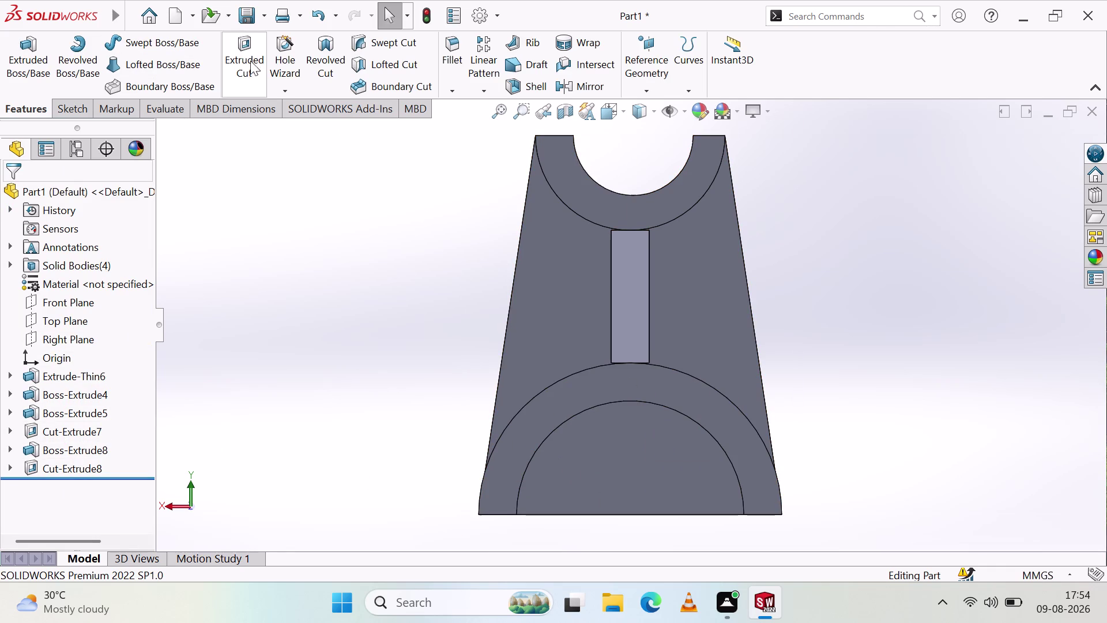
click(247, 58)
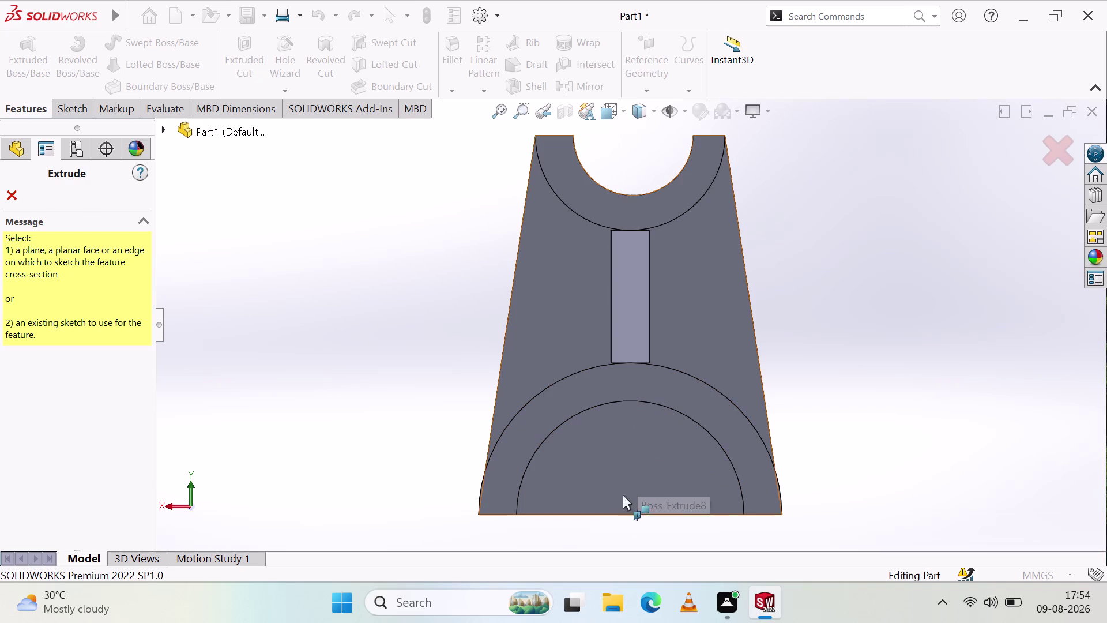
Select the bracket's large flat back face and create reference plane Plane1 beside it.
click(608, 512)
middle_drag(465, 398, 508, 414)
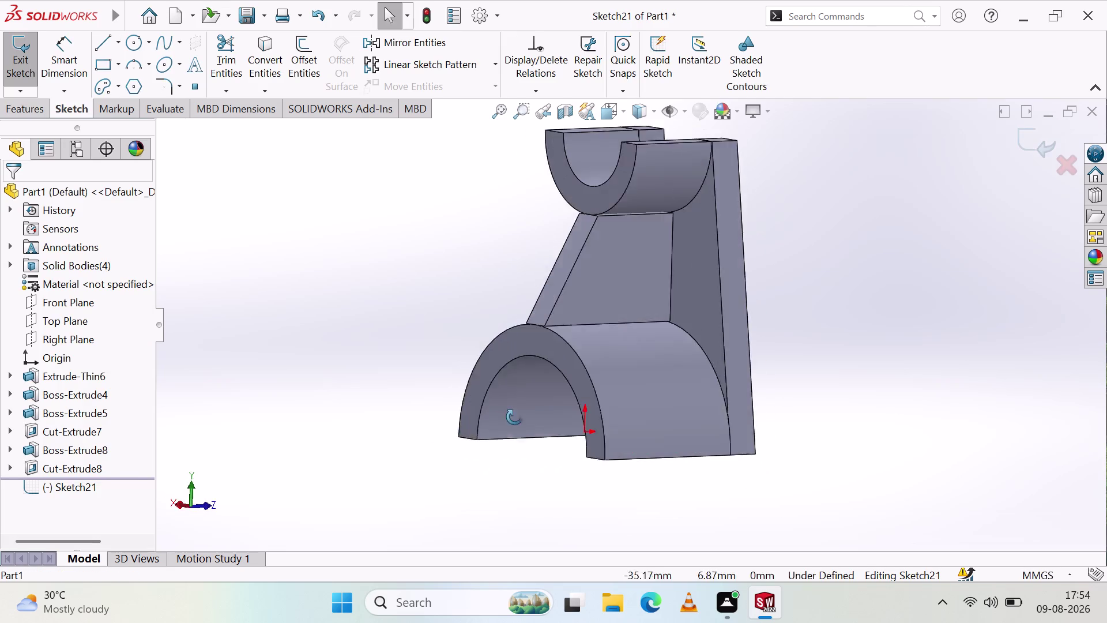
middle_drag(508, 415, 580, 425)
middle_click(580, 425)
click(601, 418)
middle_drag(533, 381, 521, 357)
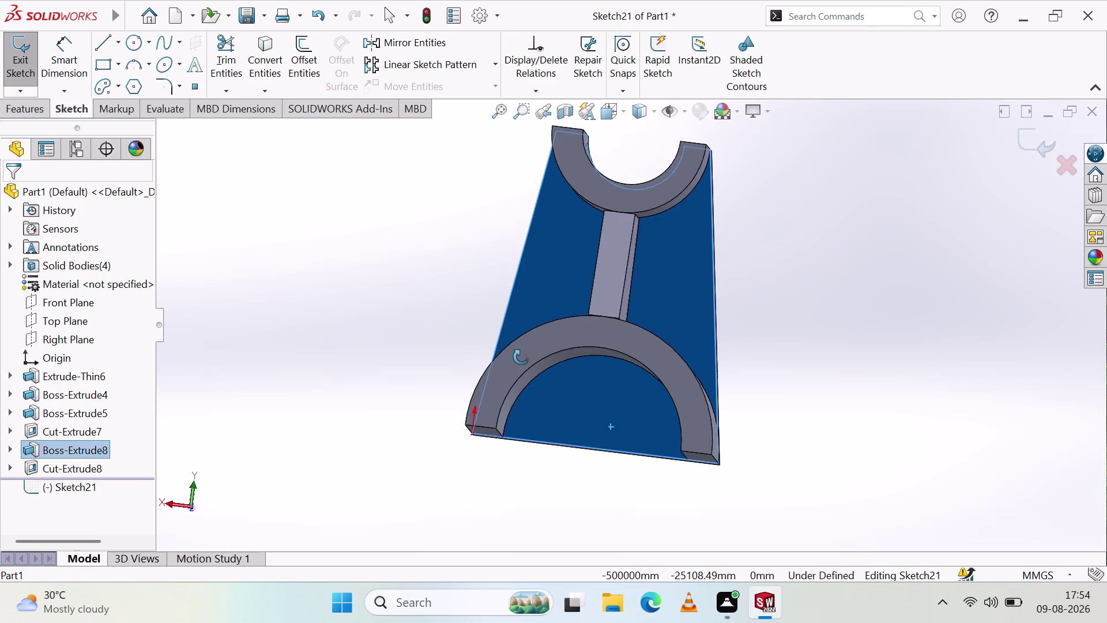
middle_drag(522, 357, 316, 319)
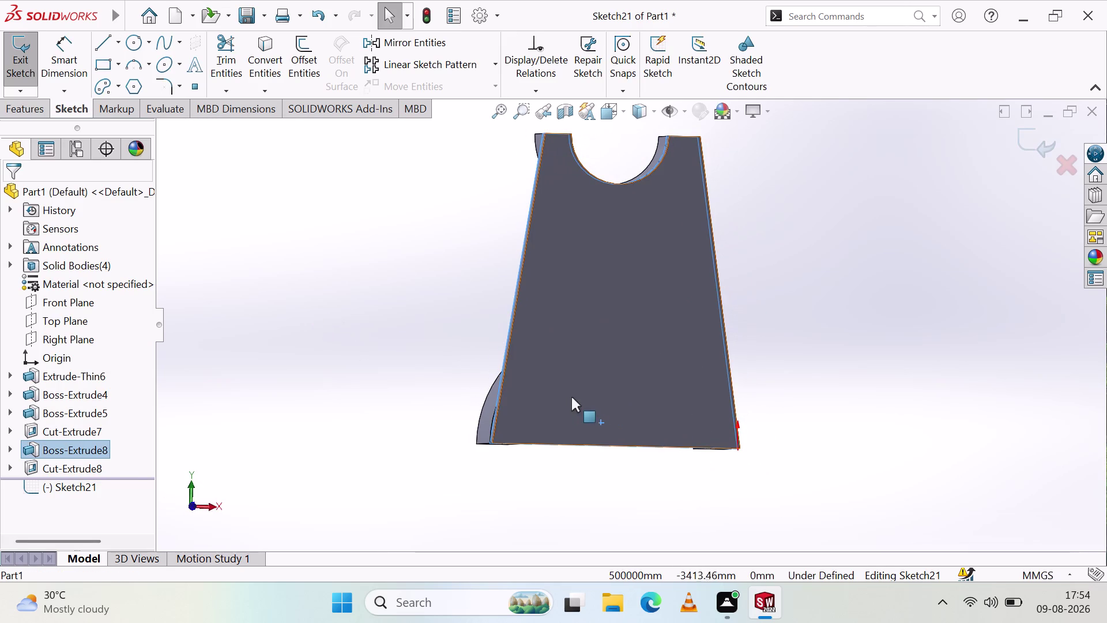
middle_drag(636, 384, 607, 388)
middle_click(608, 388)
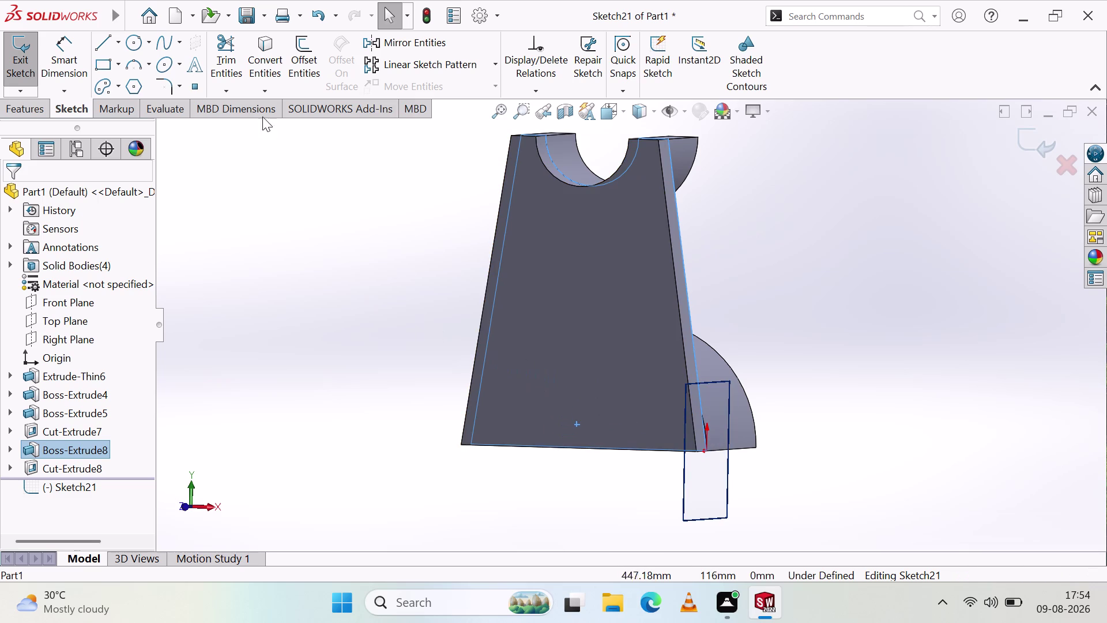
click(27, 76)
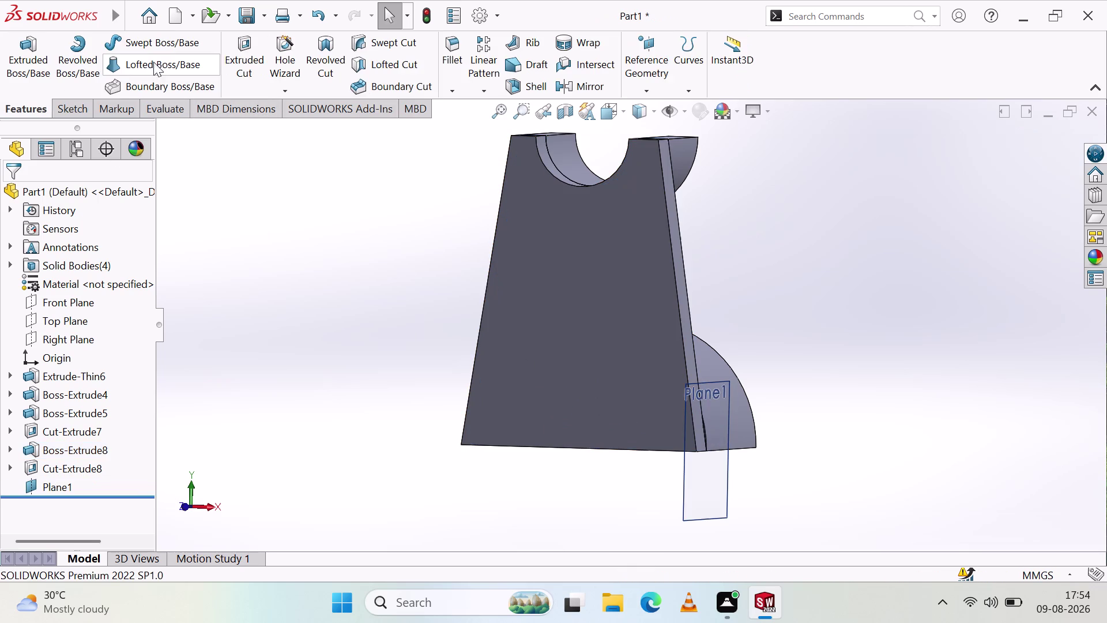
click(254, 59)
middle_drag(634, 386, 665, 379)
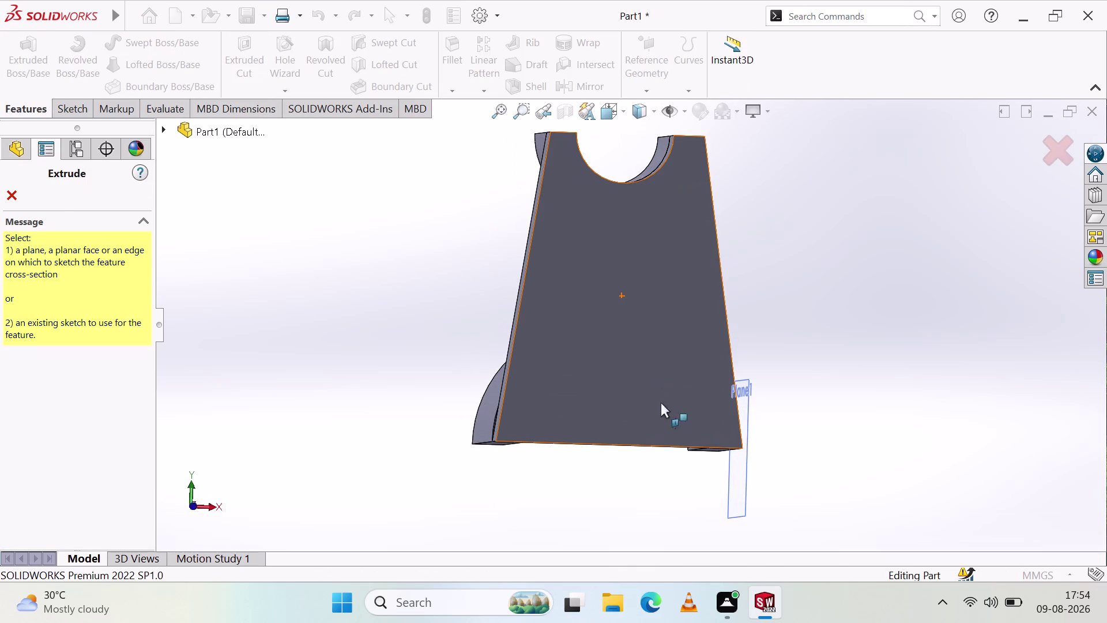
middle_drag(499, 405, 523, 415)
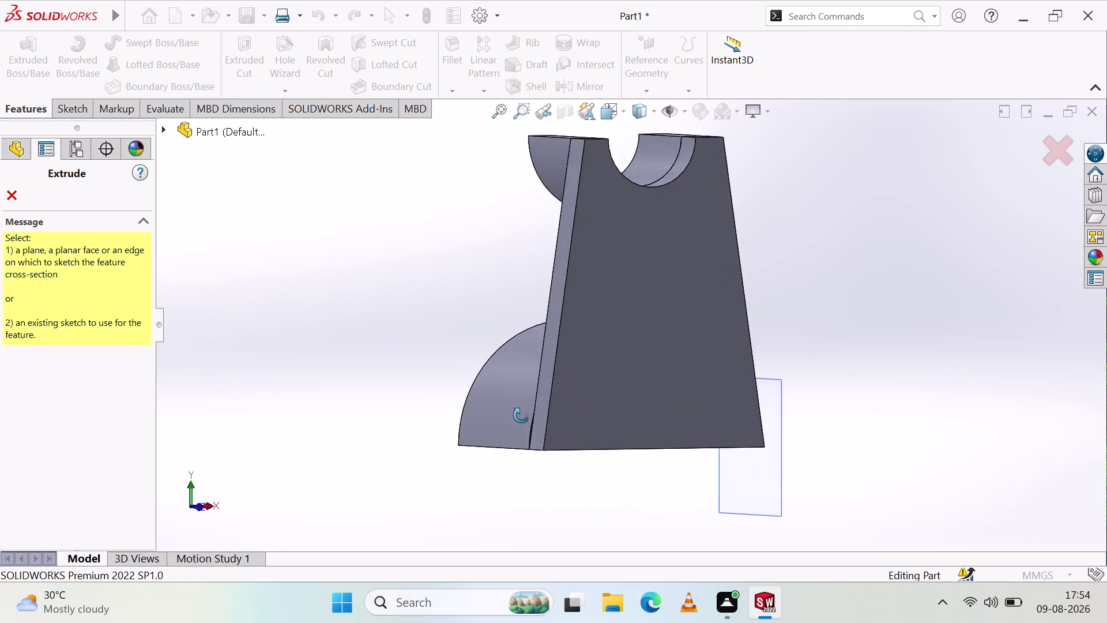
middle_drag(523, 415, 509, 416)
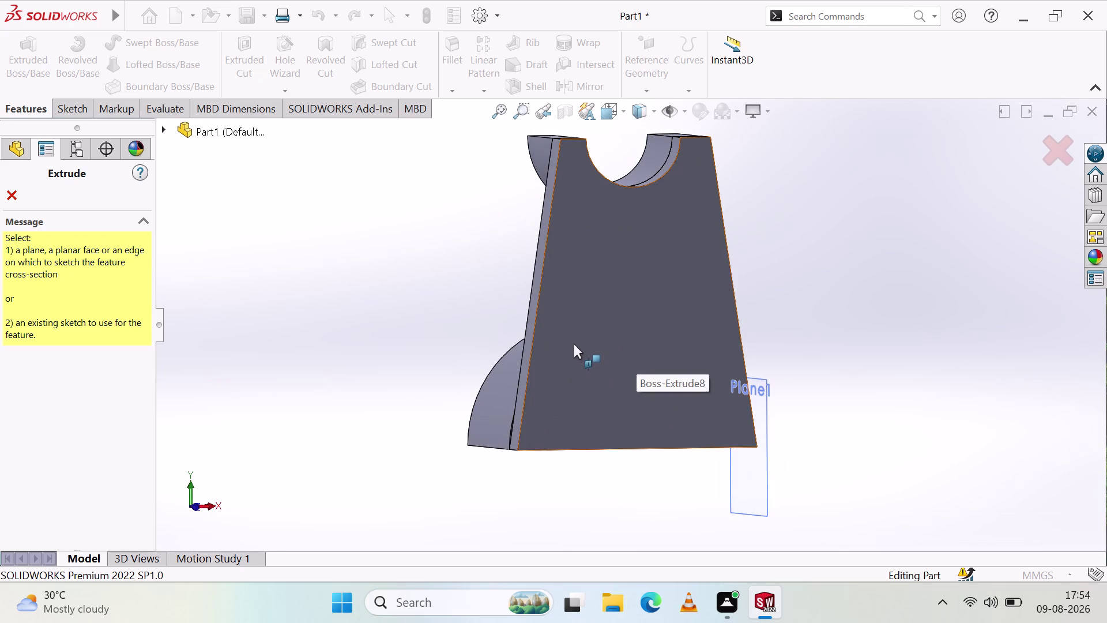
middle_drag(659, 417, 627, 415)
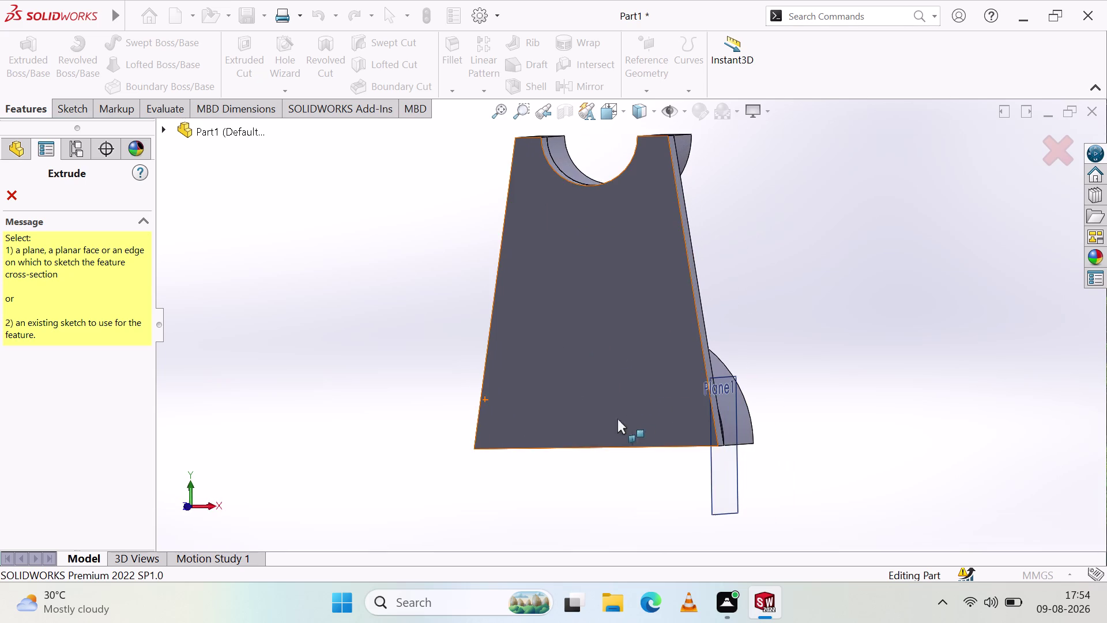
click(586, 411)
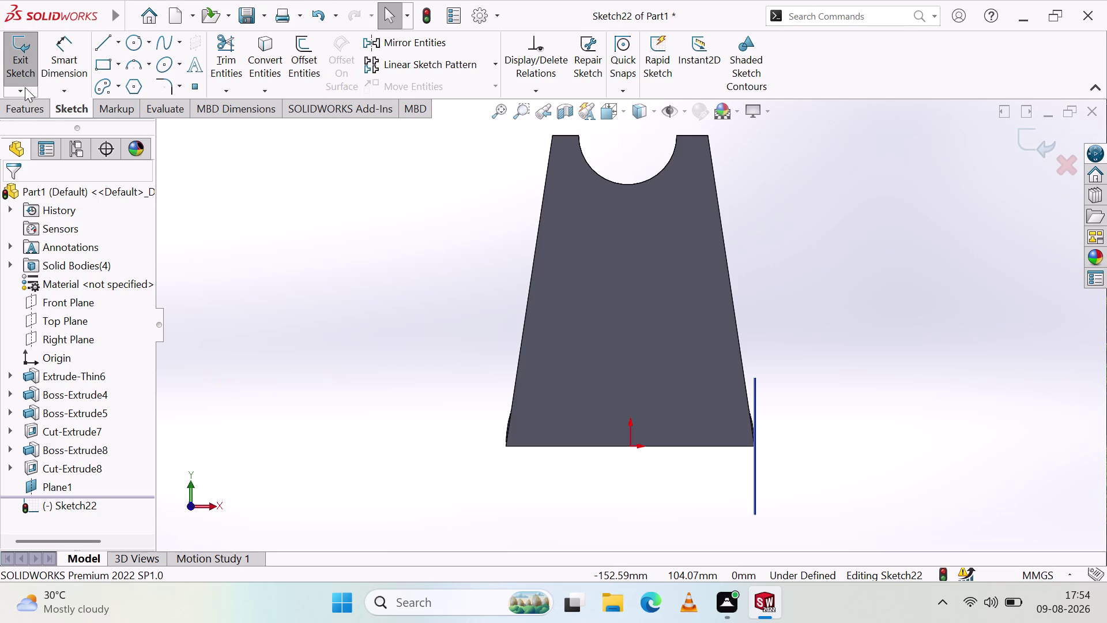
click(22, 68)
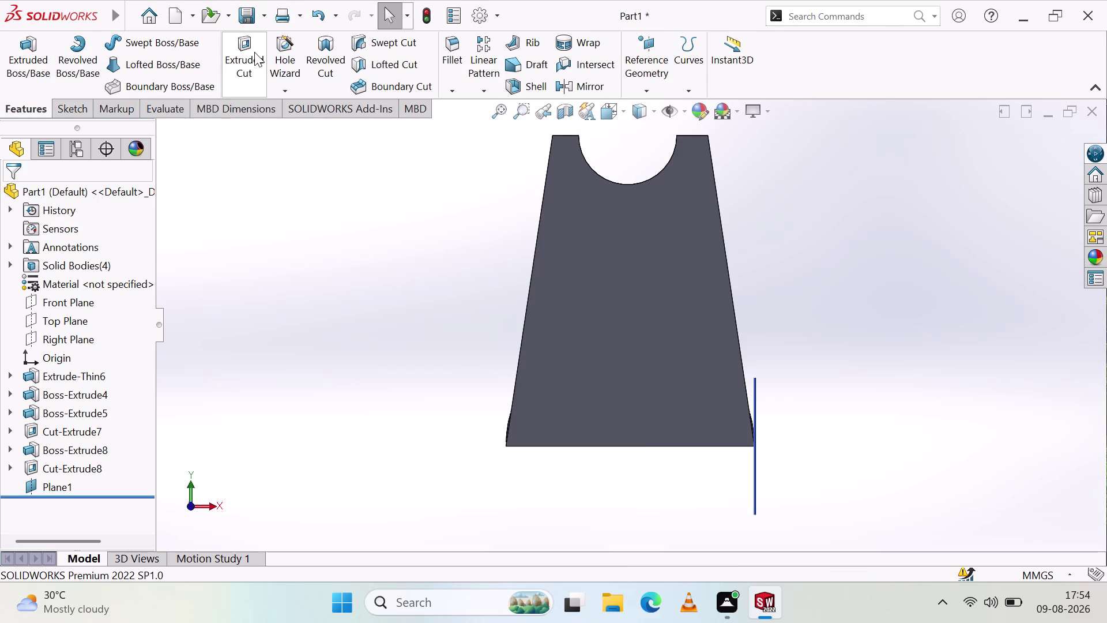
click(254, 50)
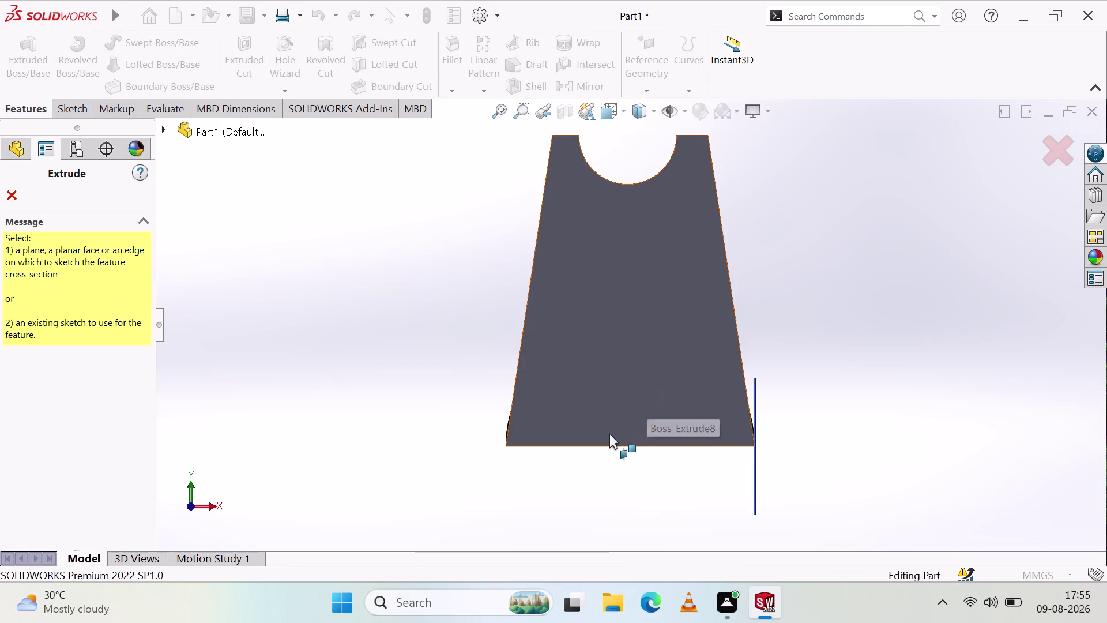
click(611, 381)
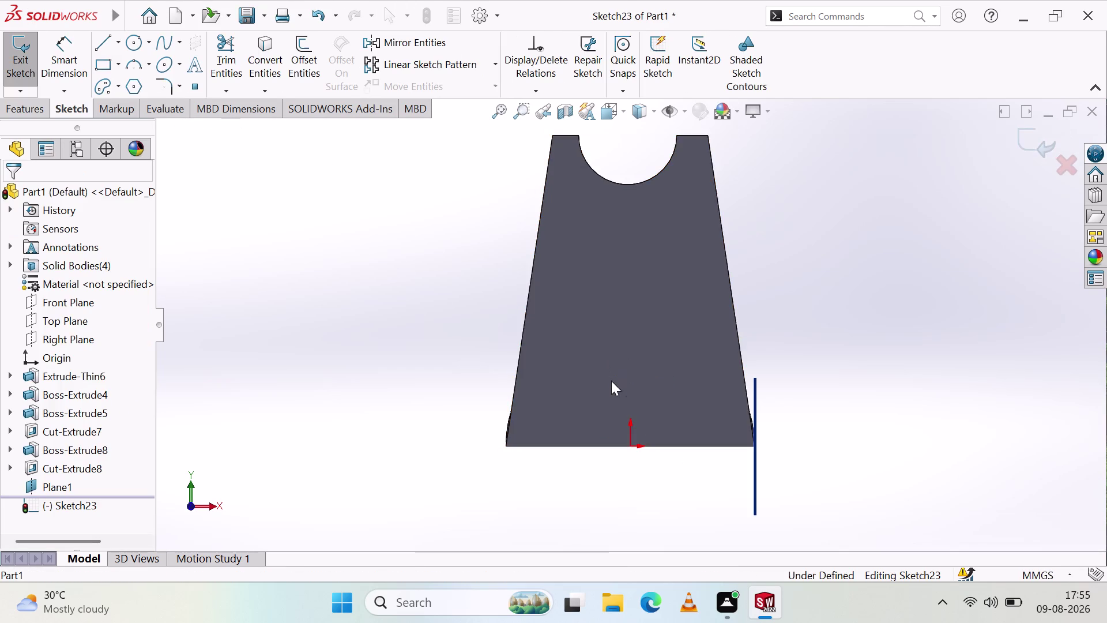
click(648, 338)
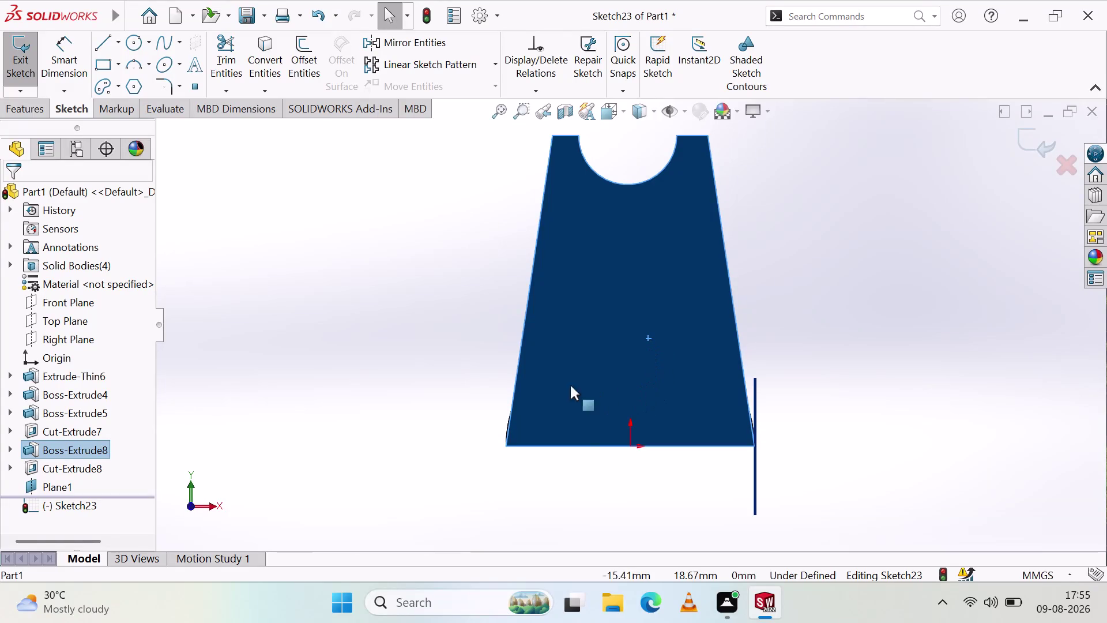
middle_drag(595, 364, 788, 403)
key(Escape)
key(Escape)
key(Escape)
key(Escape)
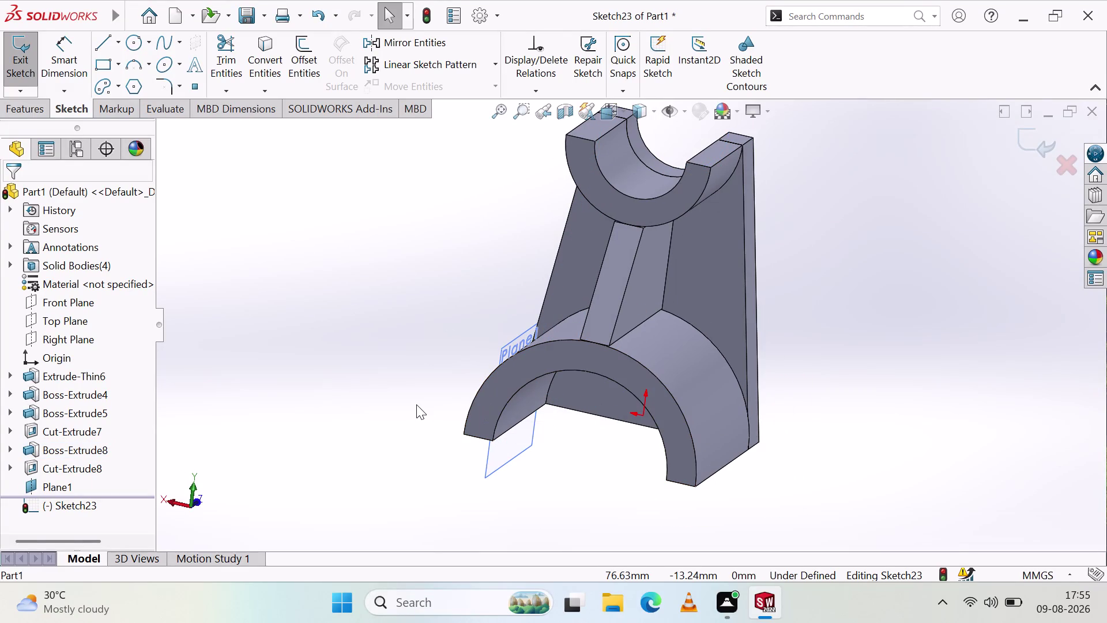
key(ctrl+z)
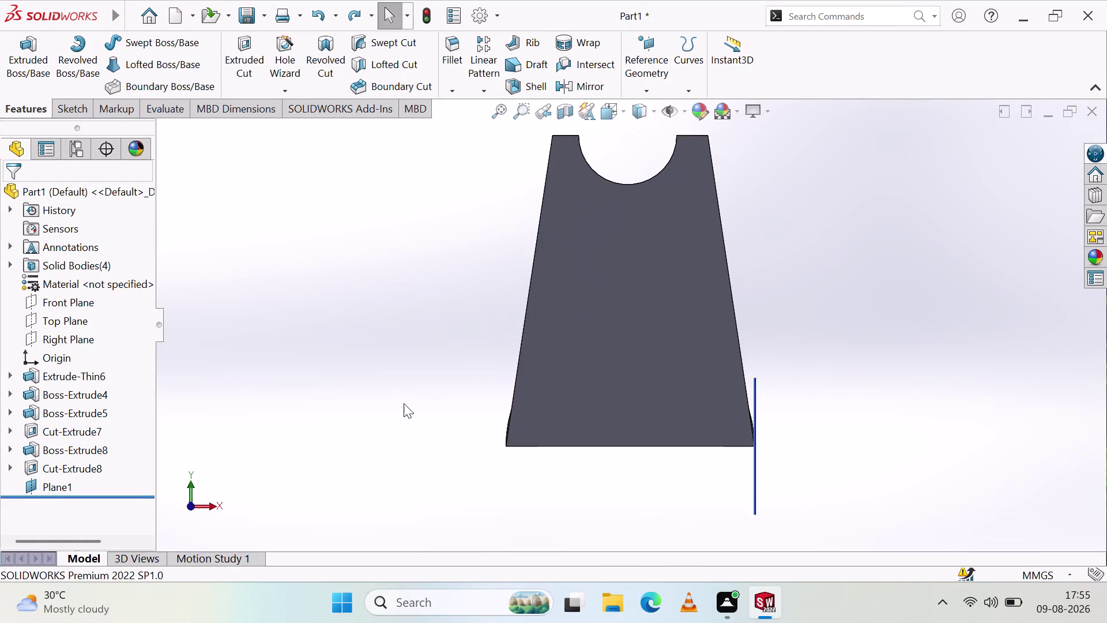
key(ctrl+z)
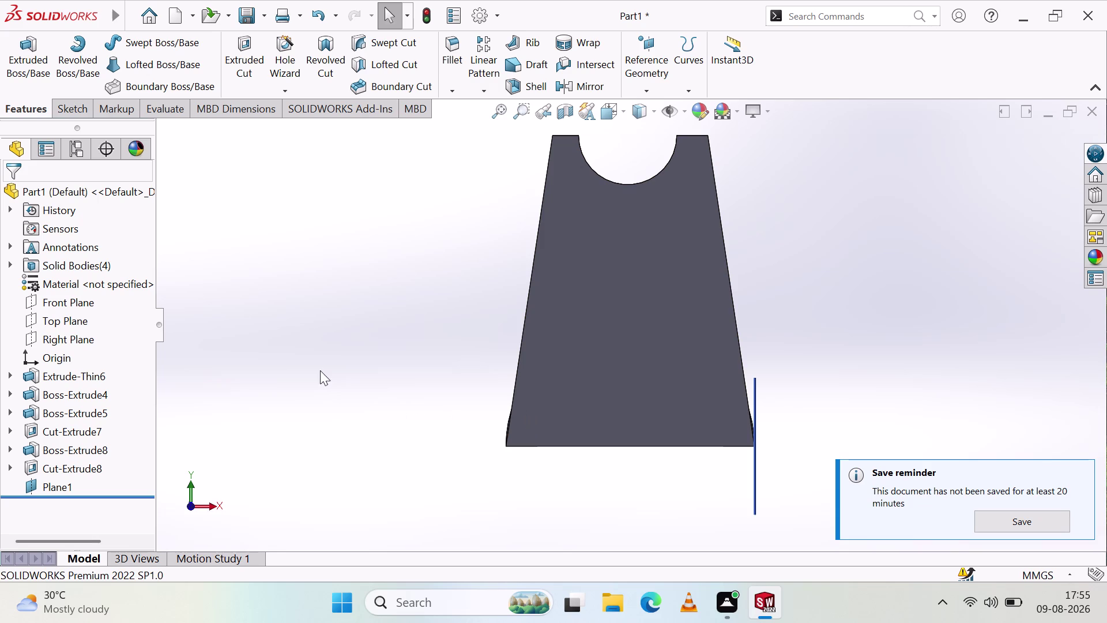
key(Escape)
key(Escape)
Undo recent changes and delete the old lower arcs from Sketch19.
click(69, 110)
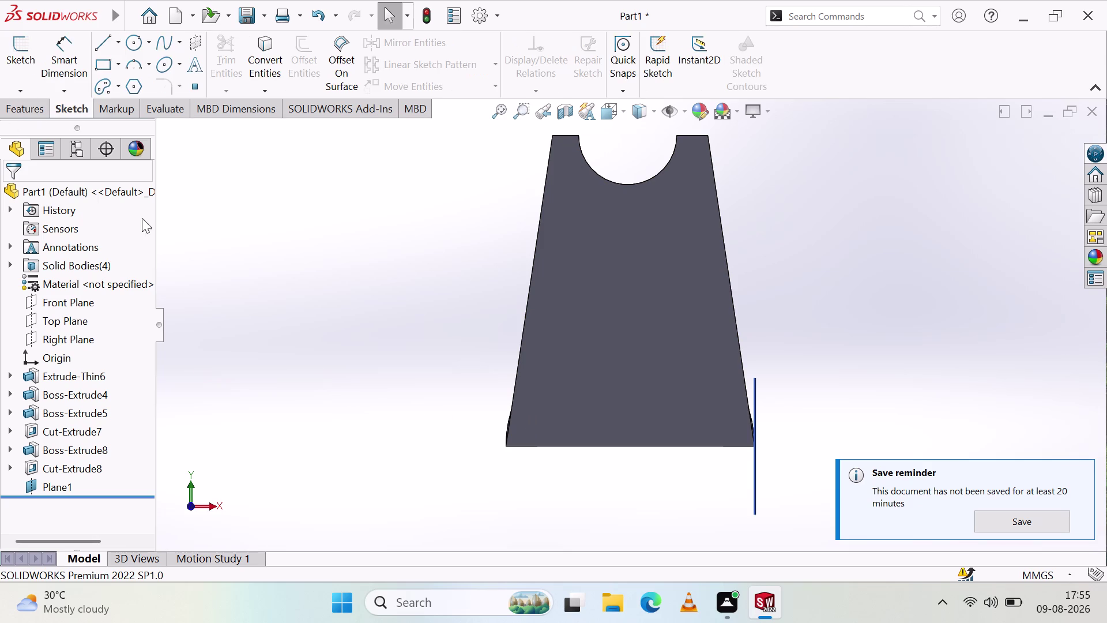
key(ctrl+z)
key(ctrl+z)
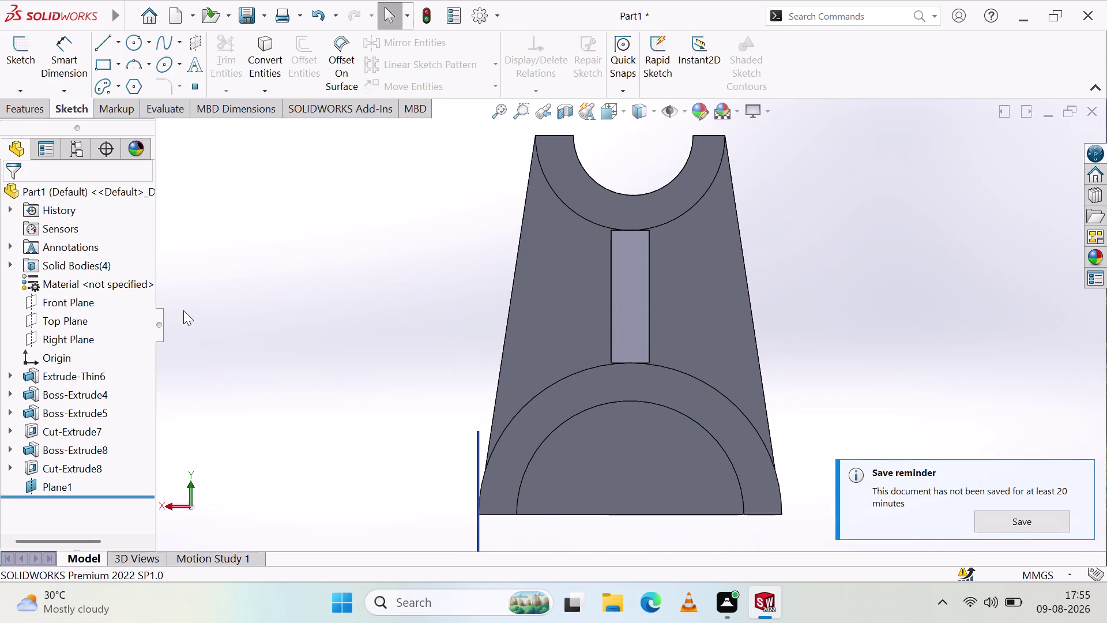
key(ctrl+z)
key(ctrl+z)
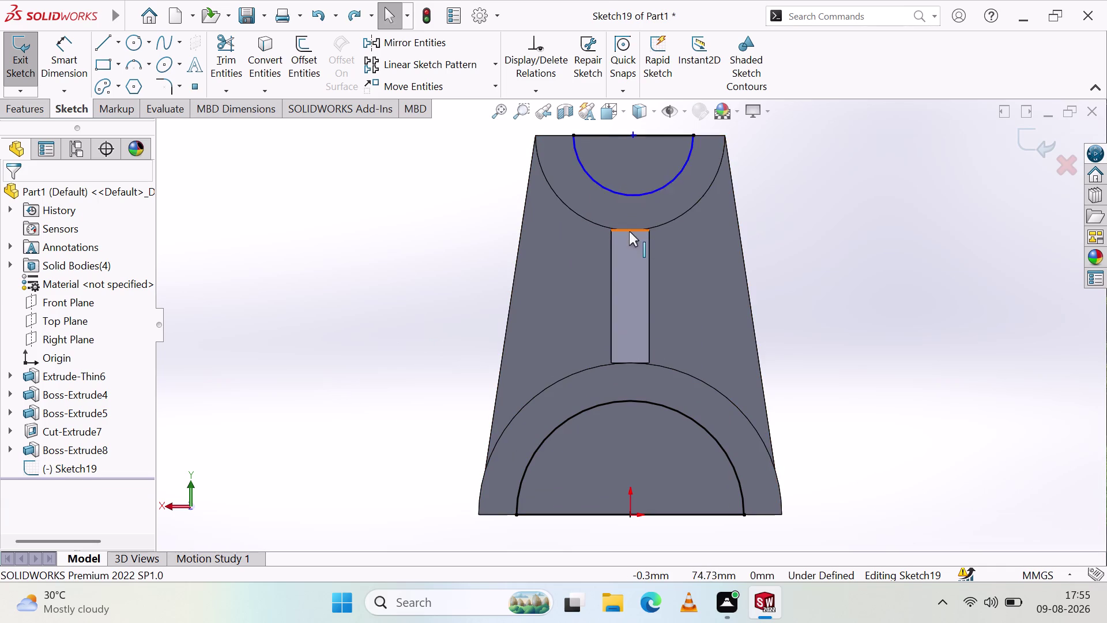
click(649, 403)
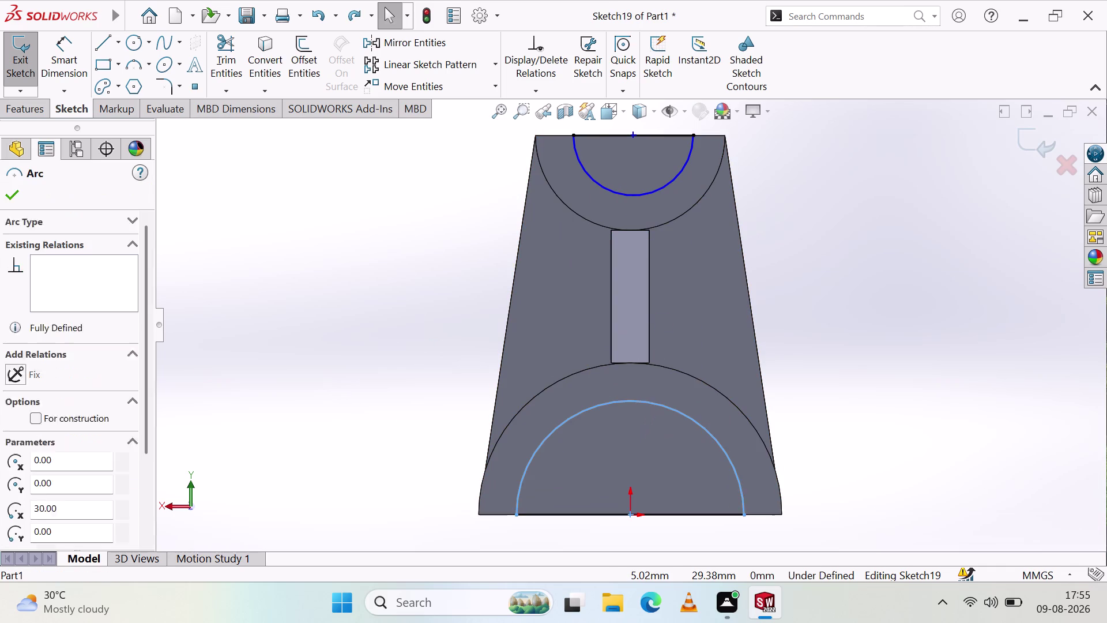
key(Delete)
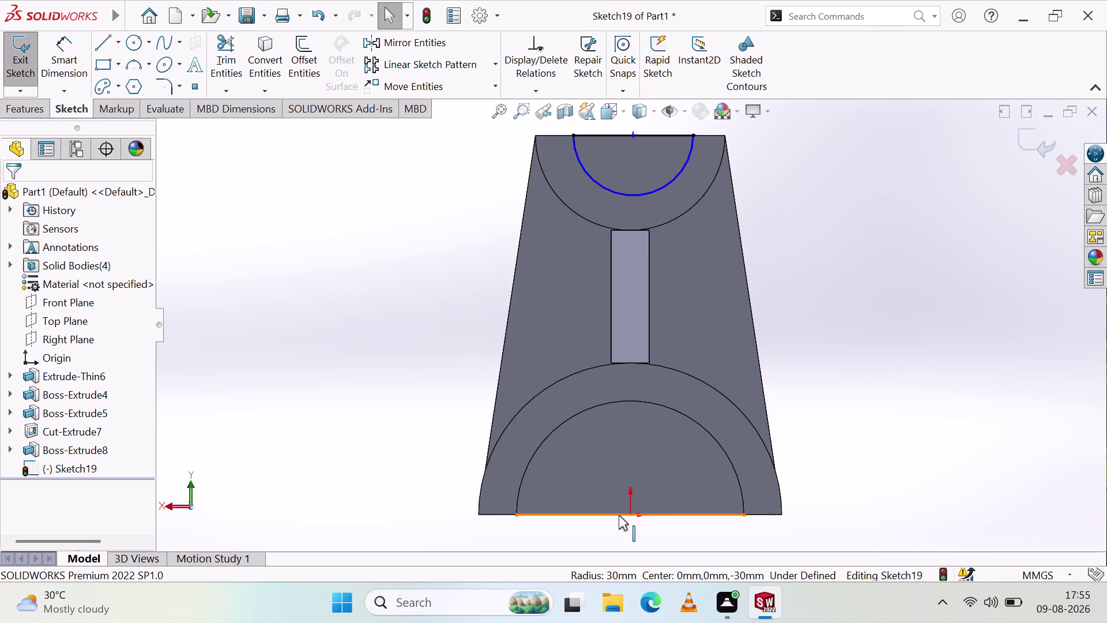
click(616, 513)
key(Delete)
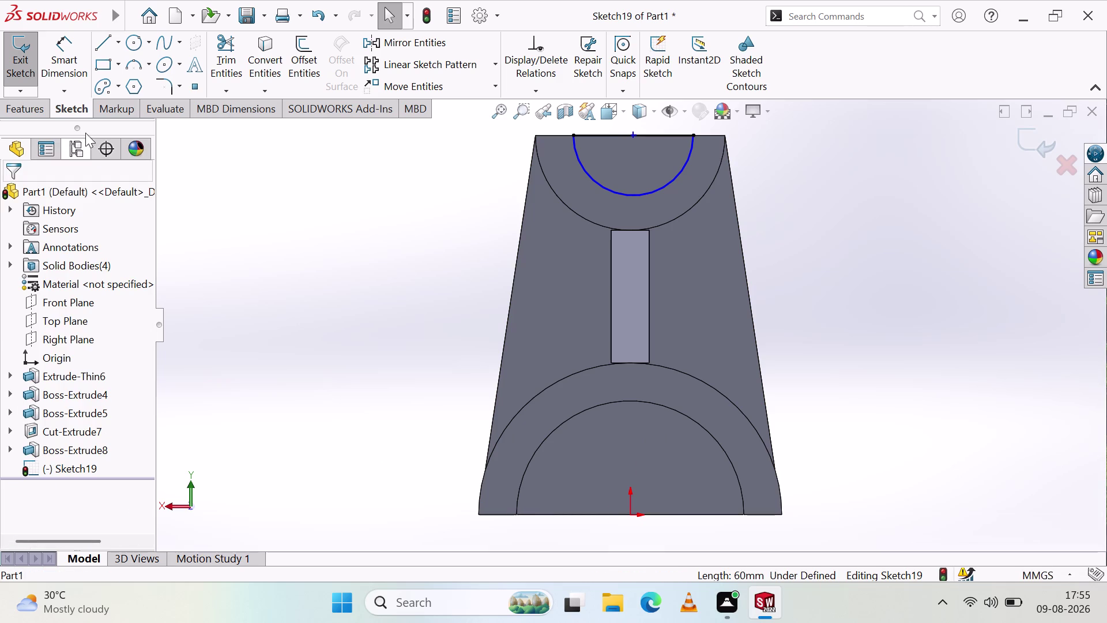
Draw a three-point semicircular arc along the bracket's bottom edge.
click(105, 36)
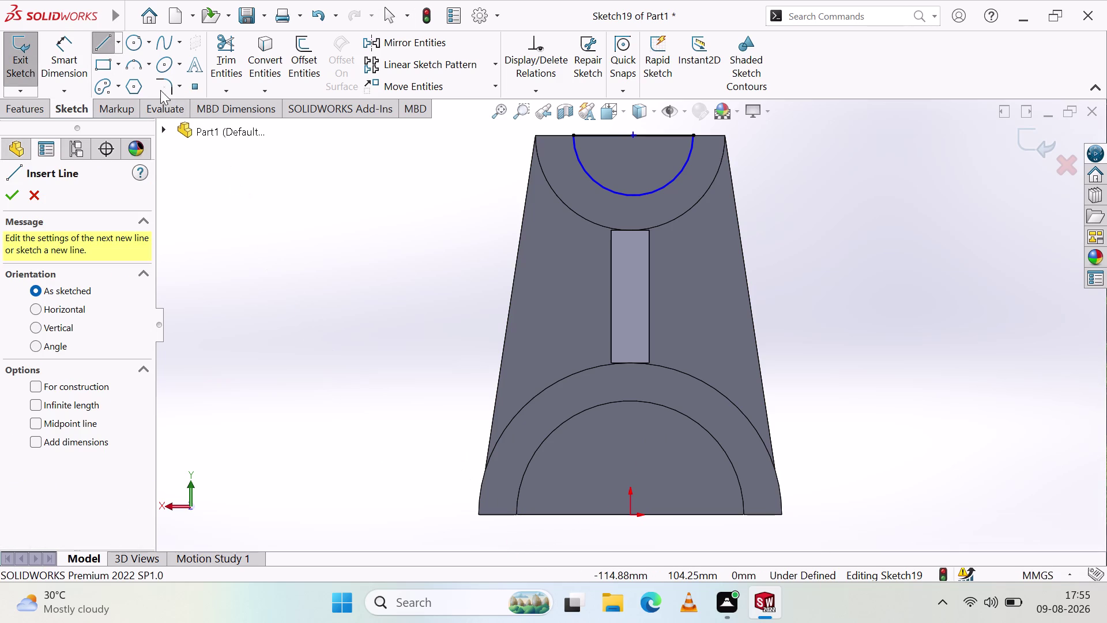
click(132, 66)
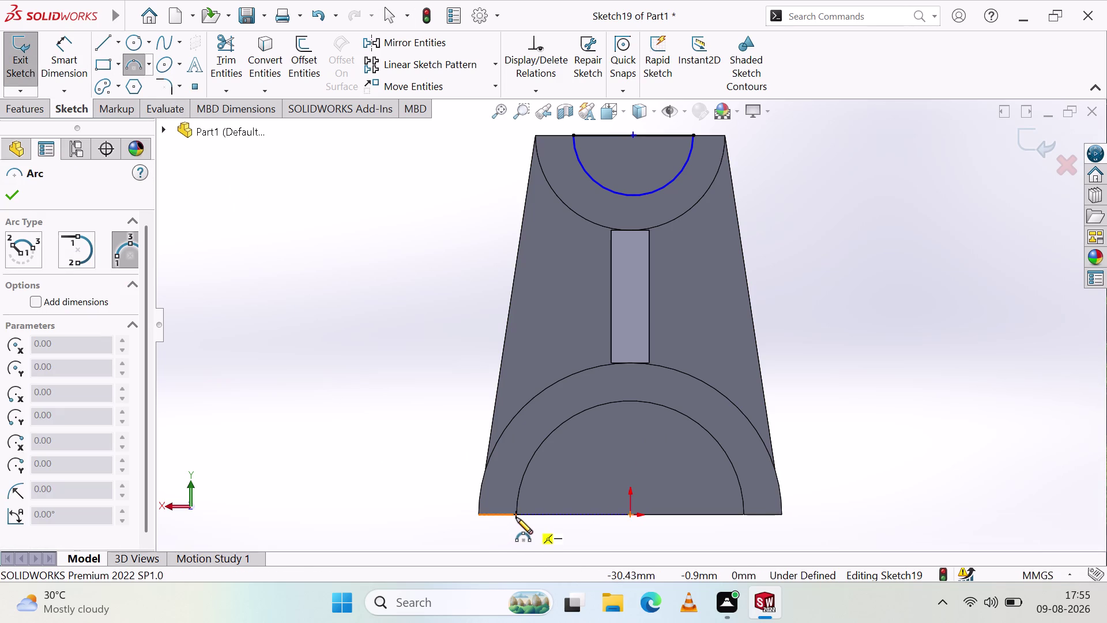
click(517, 515)
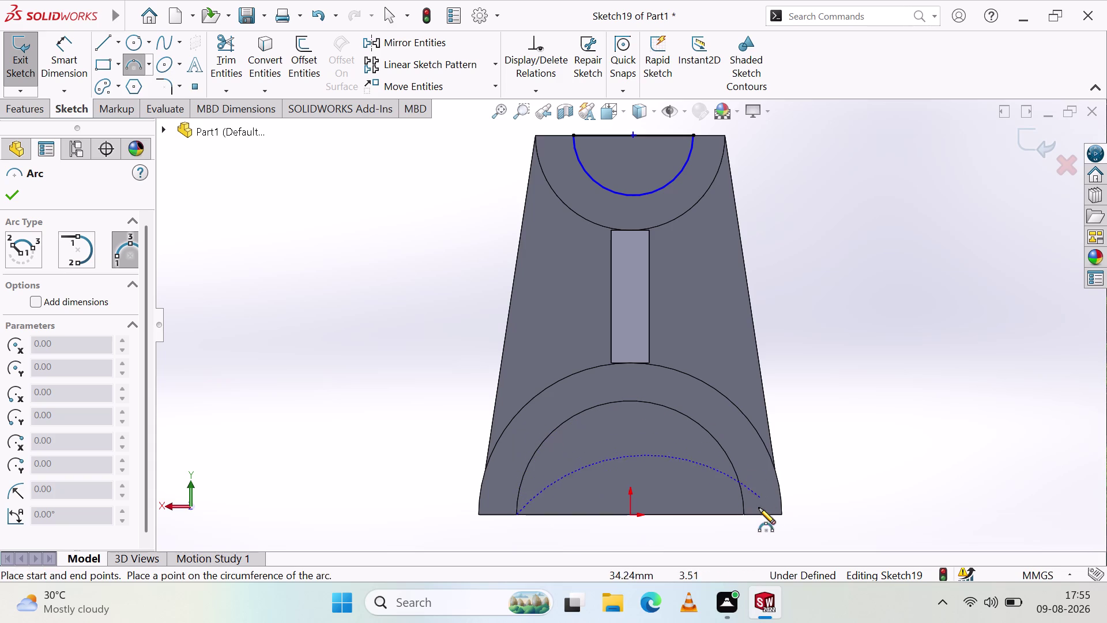
click(745, 515)
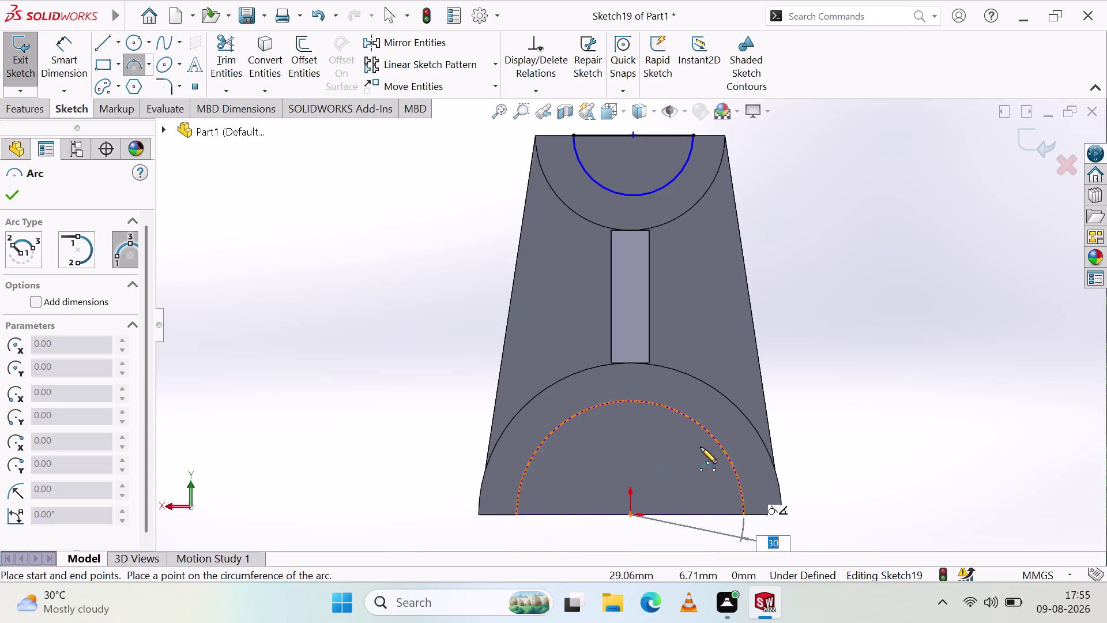
click(627, 402)
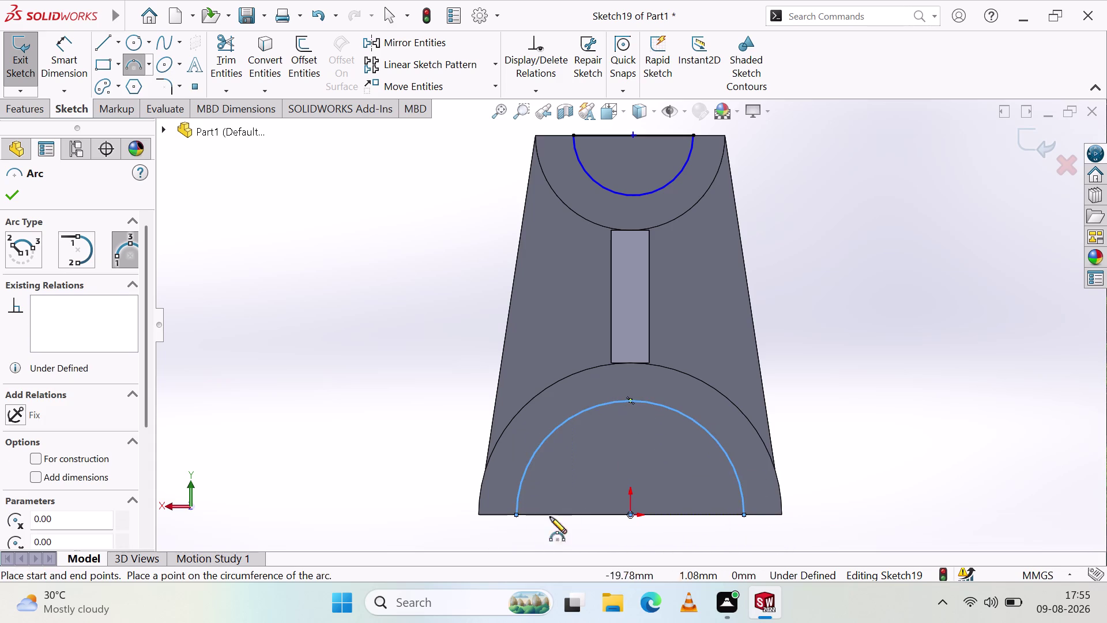
click(11, 198)
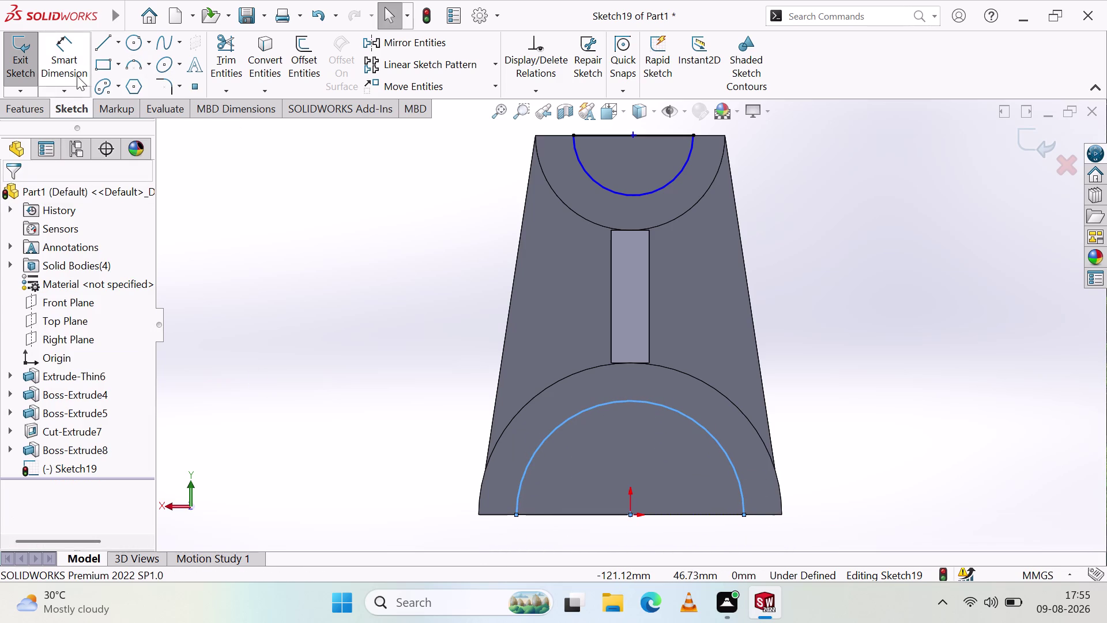
Close the bottom semicircle with a straight line and exit Sketch19.
click(99, 44)
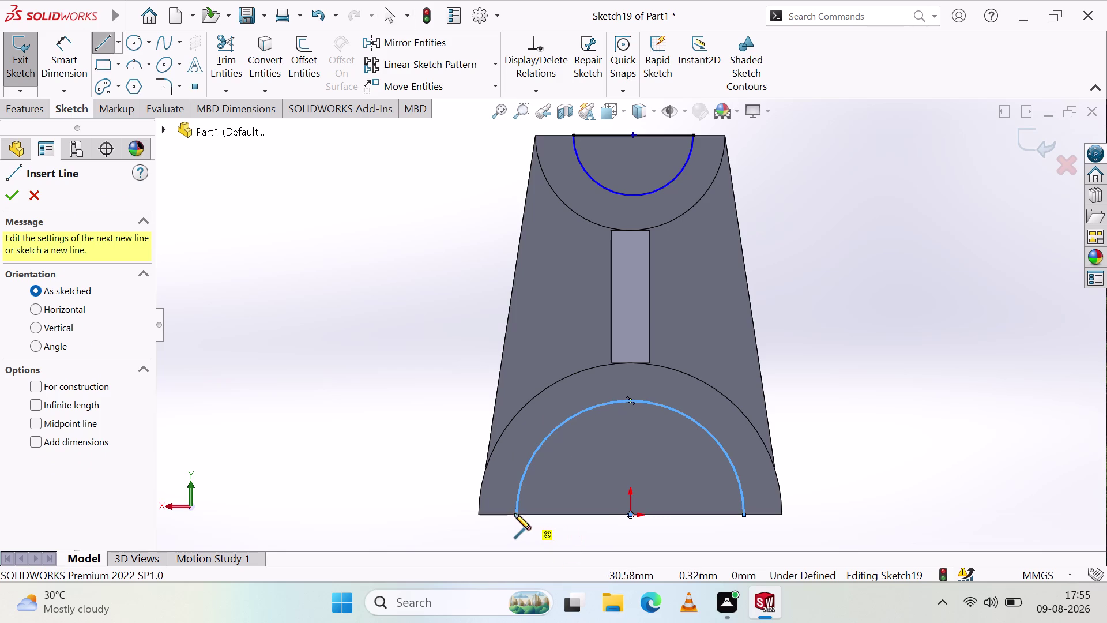
click(516, 515)
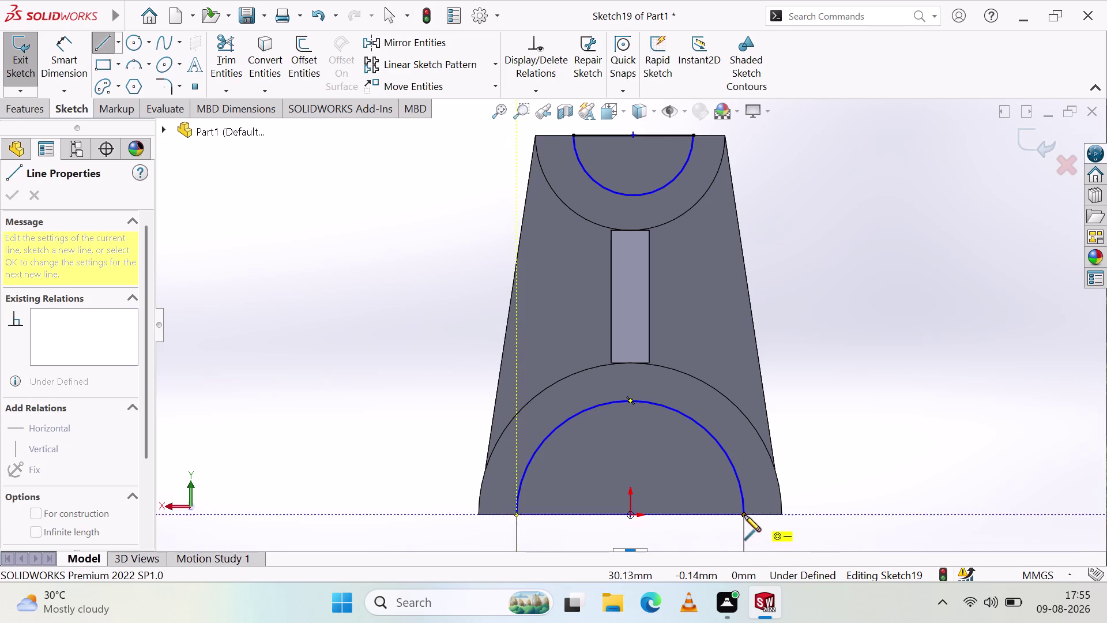
click(745, 515)
key(Escape)
key(Escape)
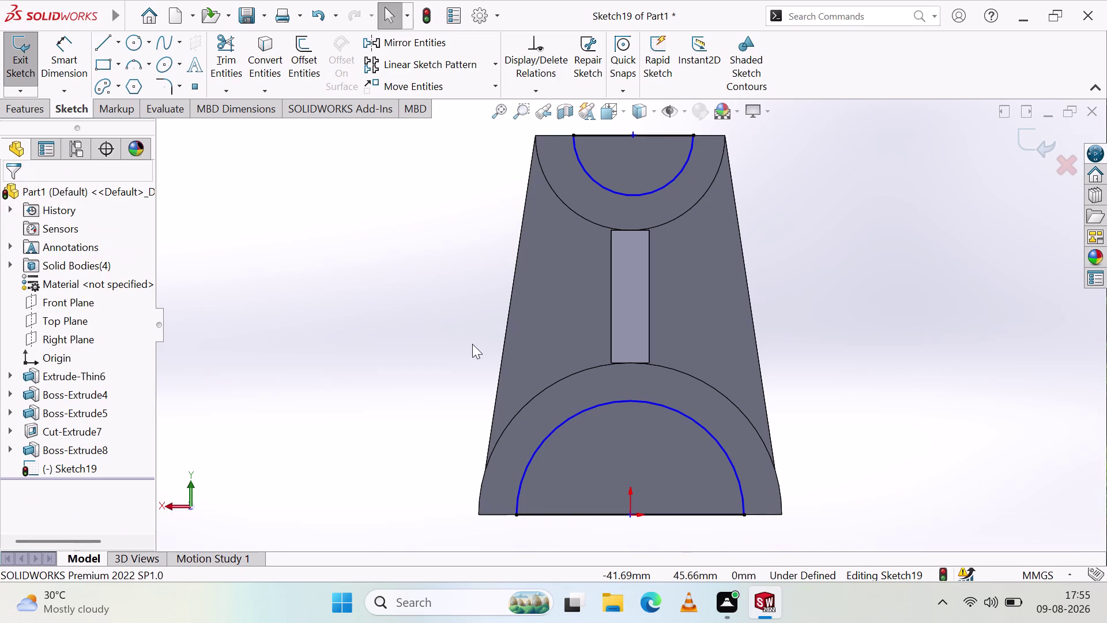
scroll(up, 3)
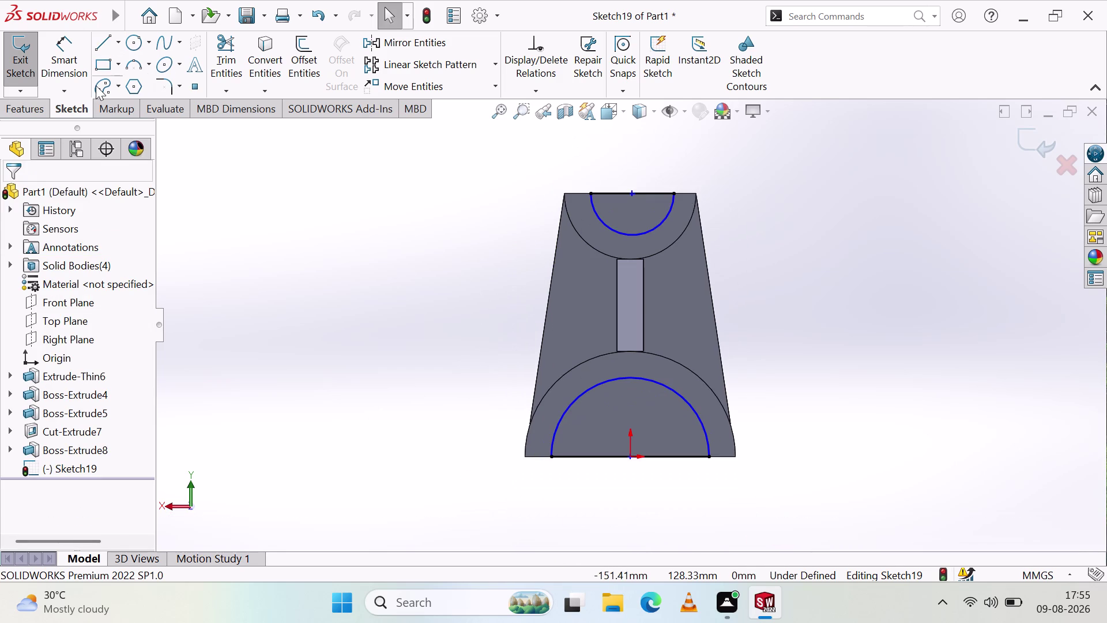
click(18, 68)
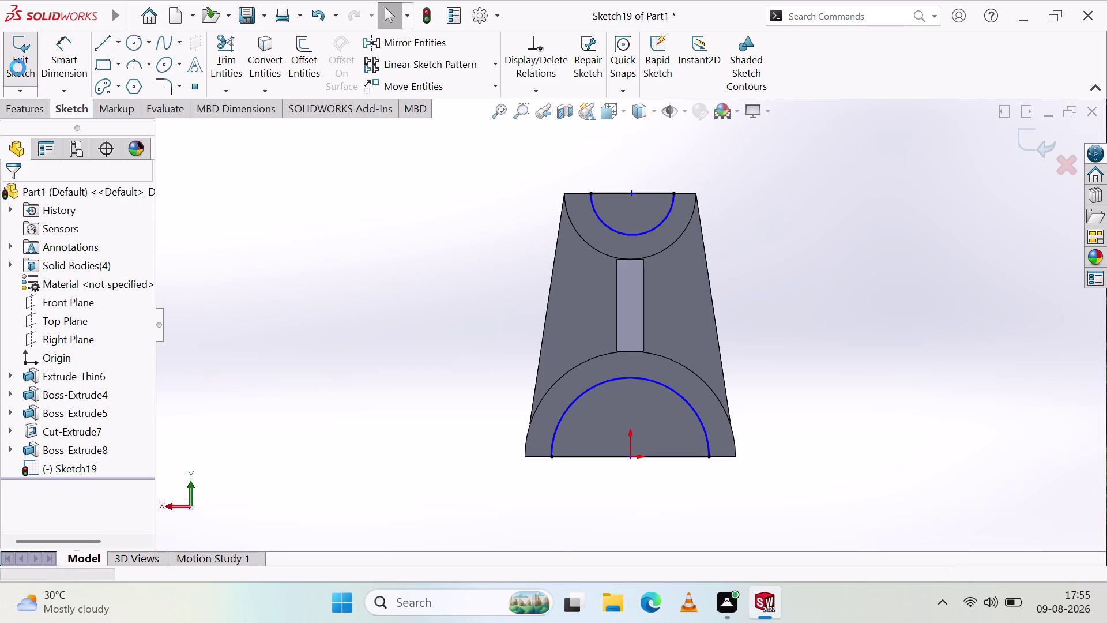
click(71, 467)
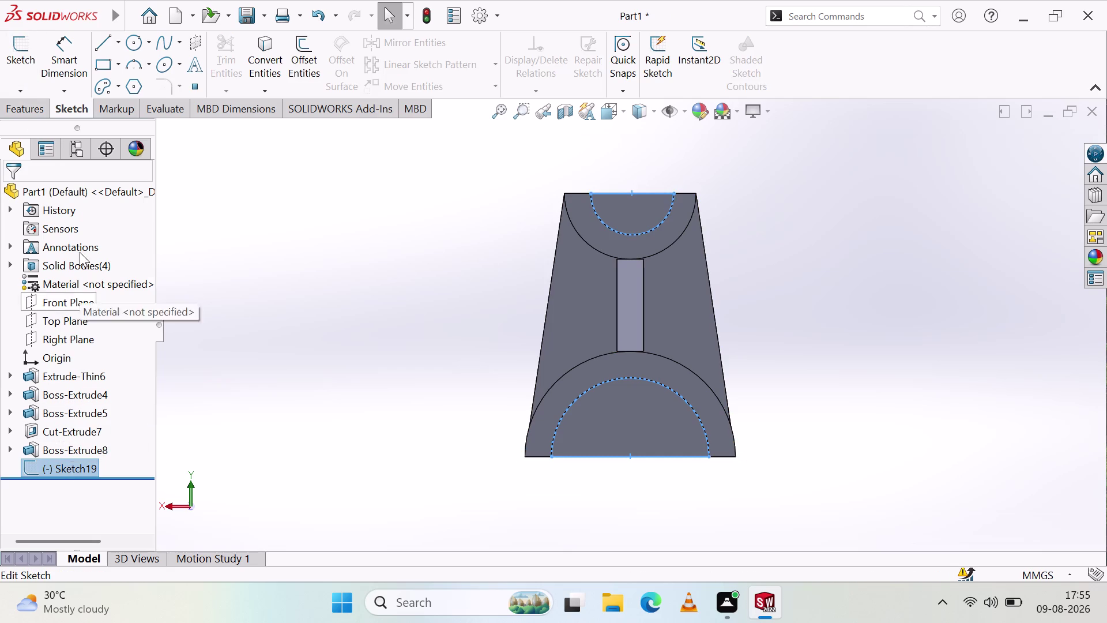
Extrude-cut Sketch19's two semicircles Through All as Cut-Extrude9.
click(18, 106)
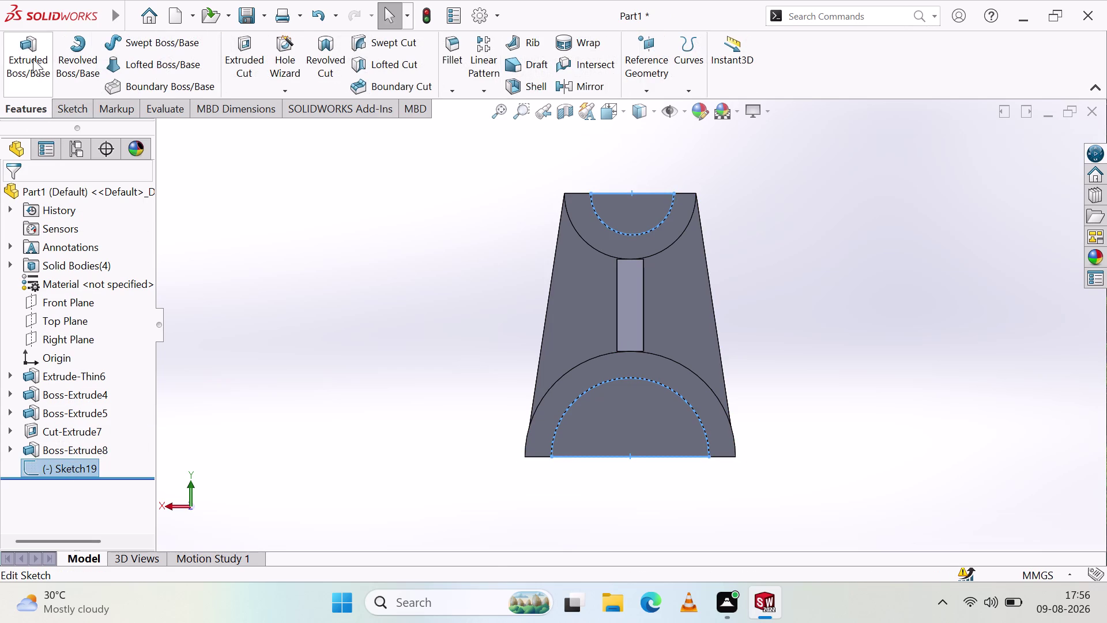
click(252, 67)
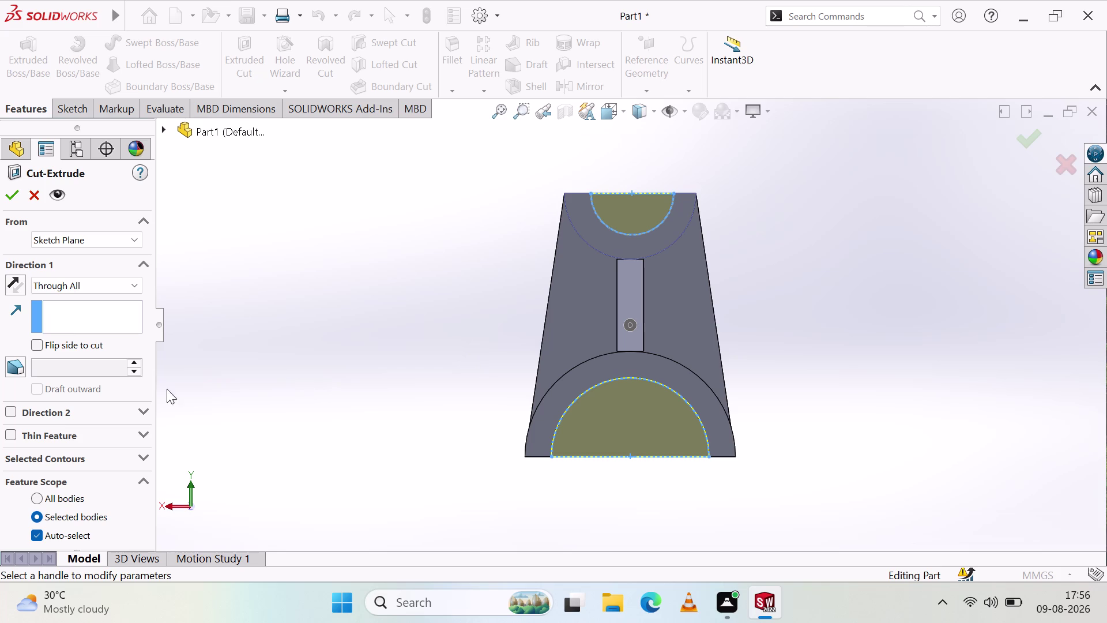
middle_drag(337, 300, 451, 321)
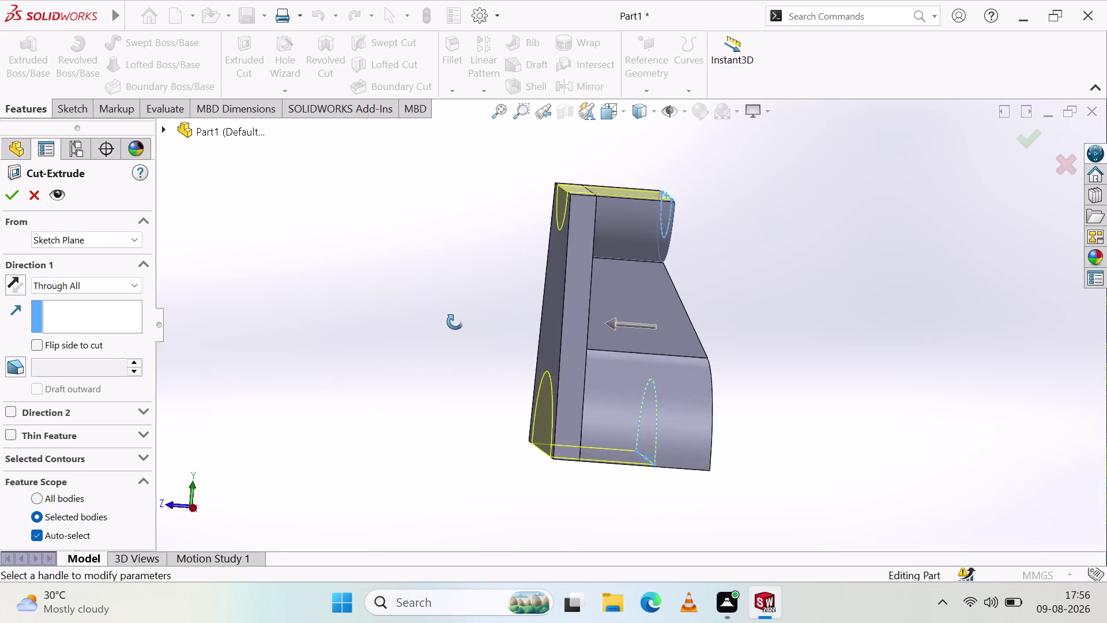
middle_drag(452, 321, 404, 302)
middle_click(404, 301)
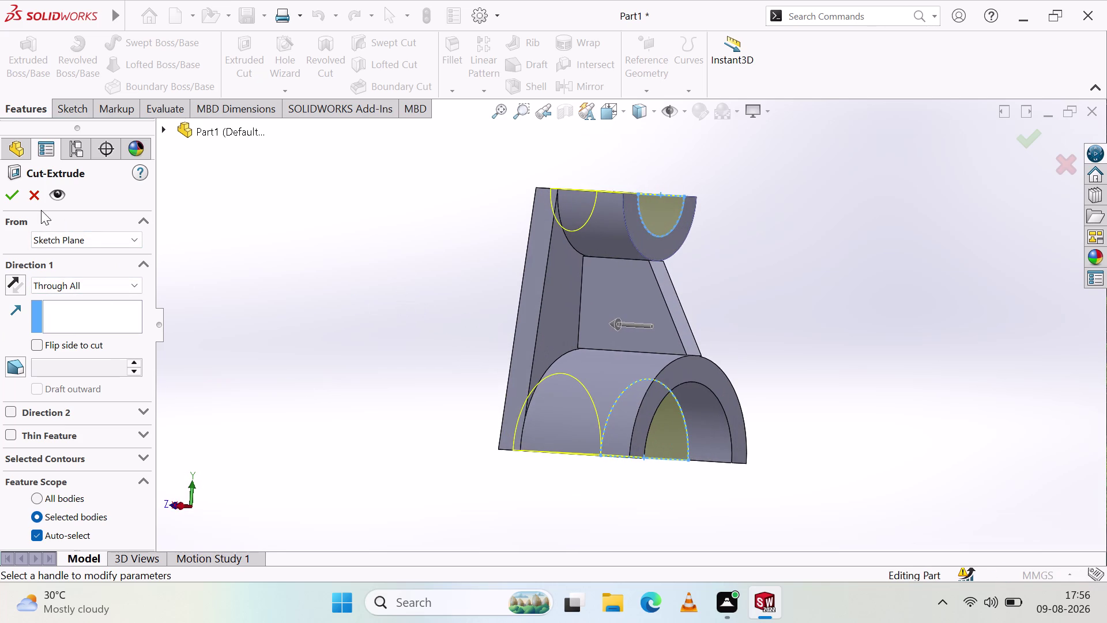
click(13, 194)
Orbit to inspect the hollow cradles and select the bracket's flat front face.
middle_drag(378, 289, 521, 320)
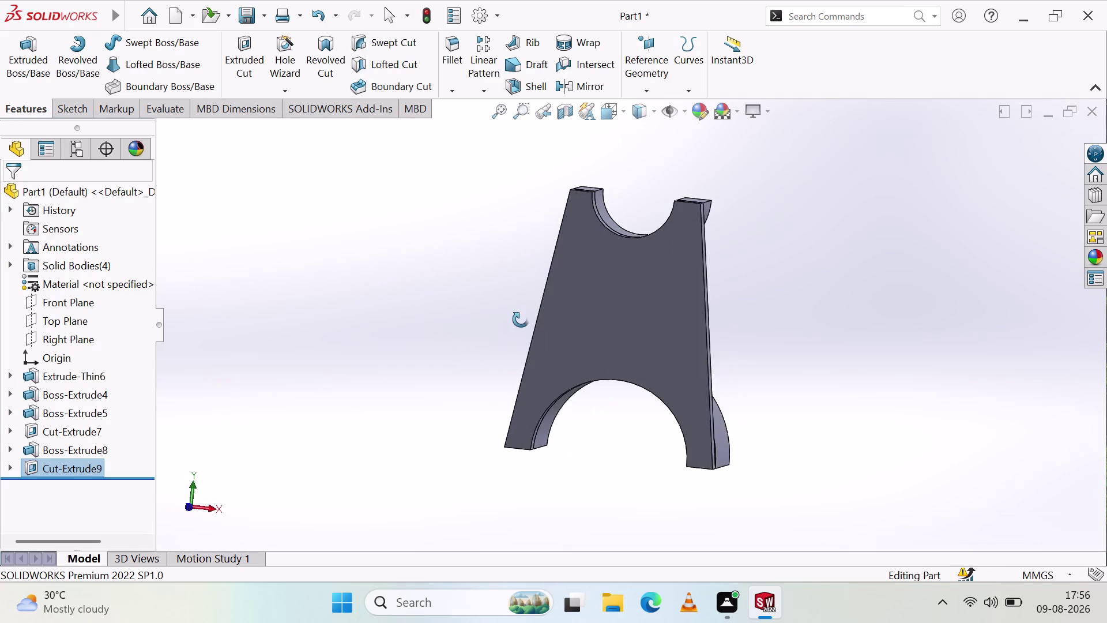
middle_drag(521, 320, 313, 332)
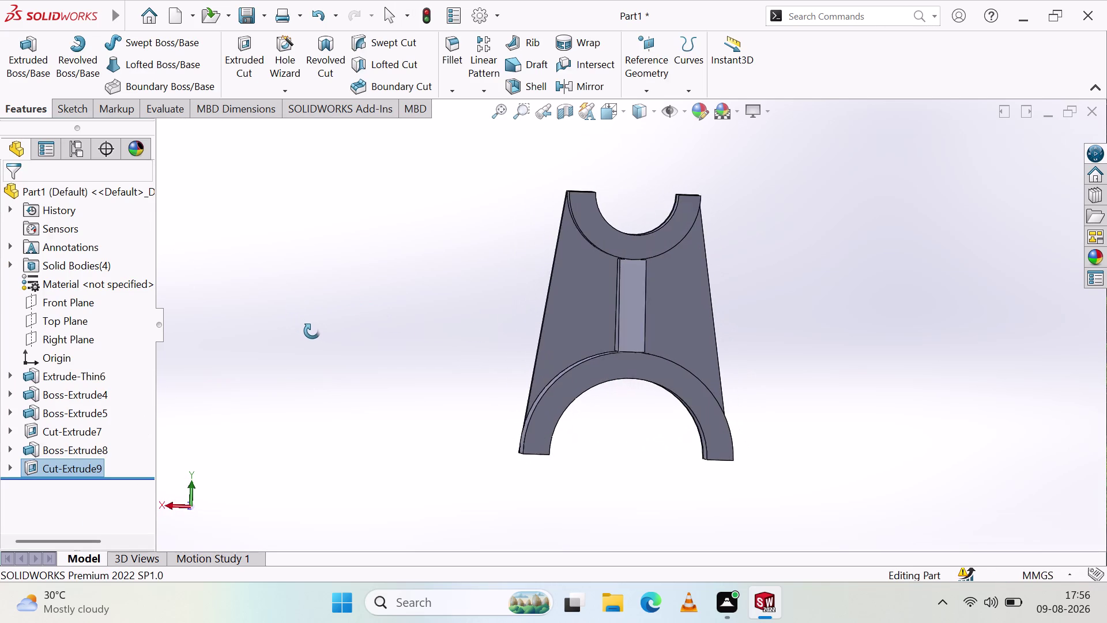
middle_drag(313, 332, 310, 330)
middle_drag(480, 337, 473, 340)
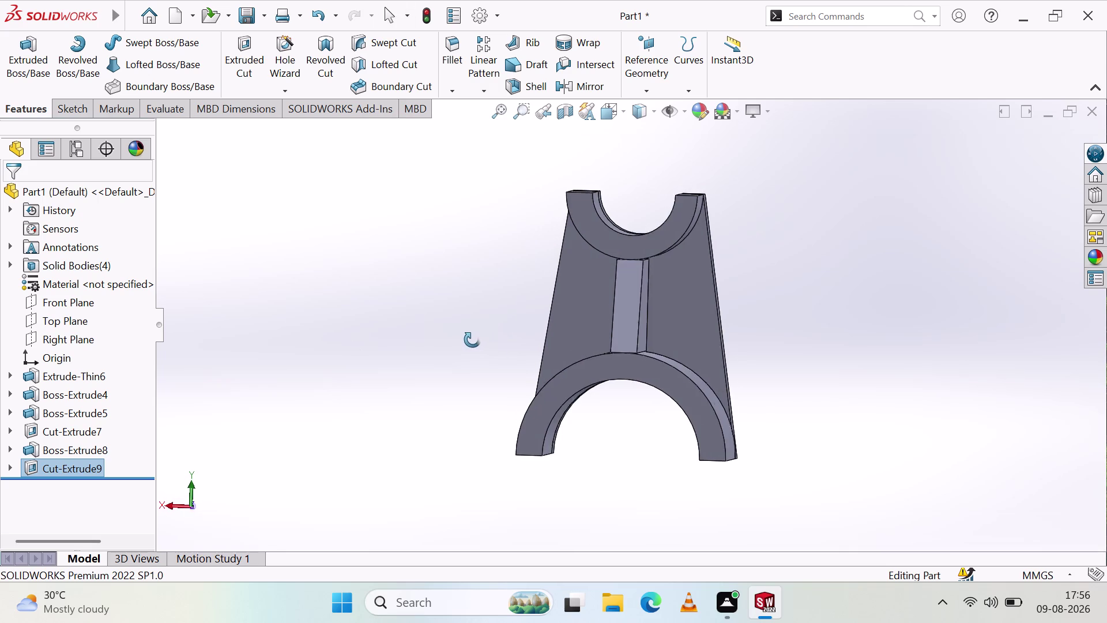
middle_drag(473, 339, 471, 339)
middle_drag(503, 322, 529, 322)
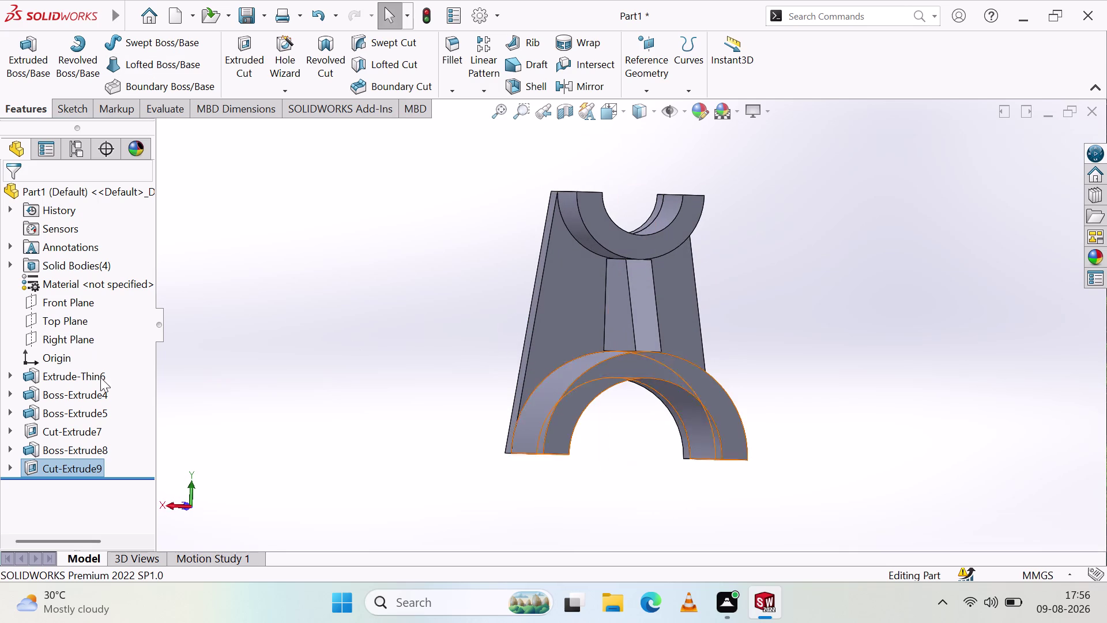
click(565, 310)
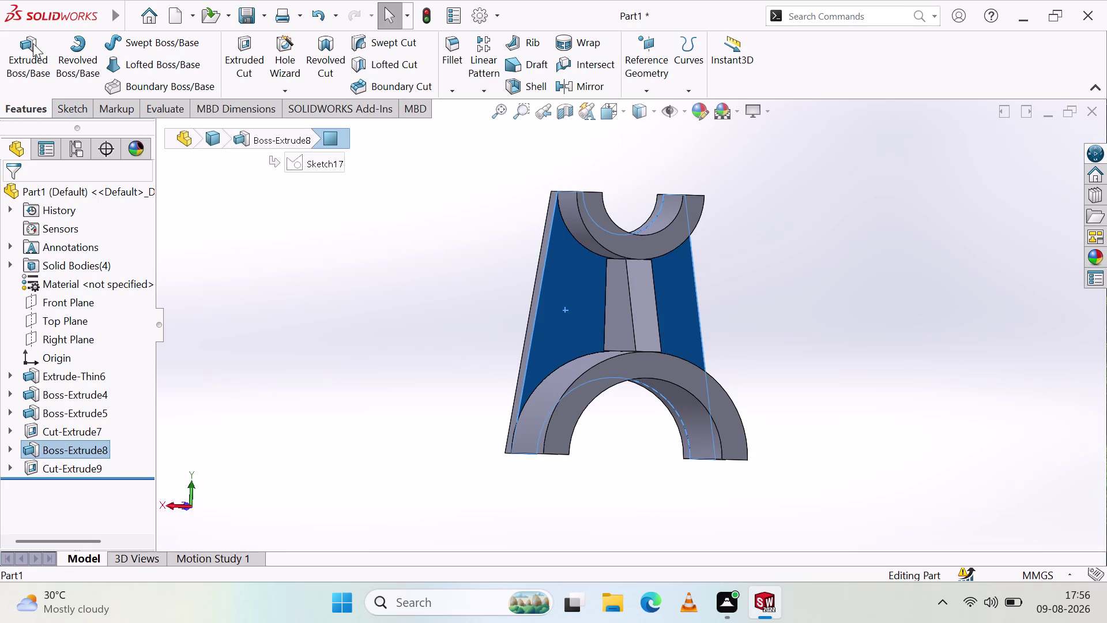
Start Sketch24 on the front face and draw a line along the left slanted edge.
click(71, 105)
click(26, 57)
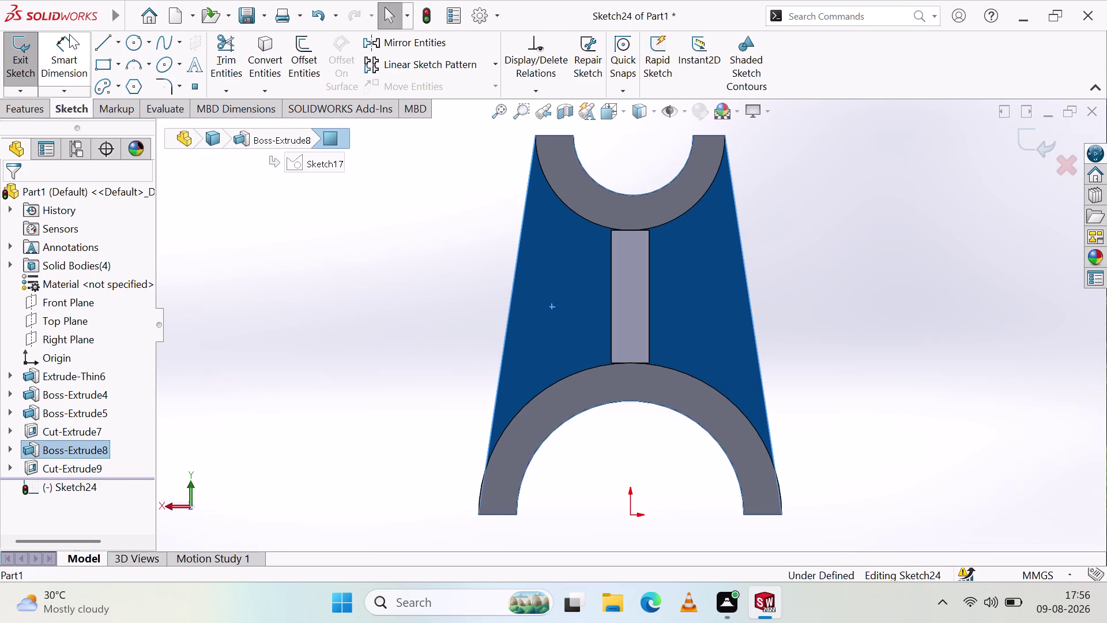
click(109, 45)
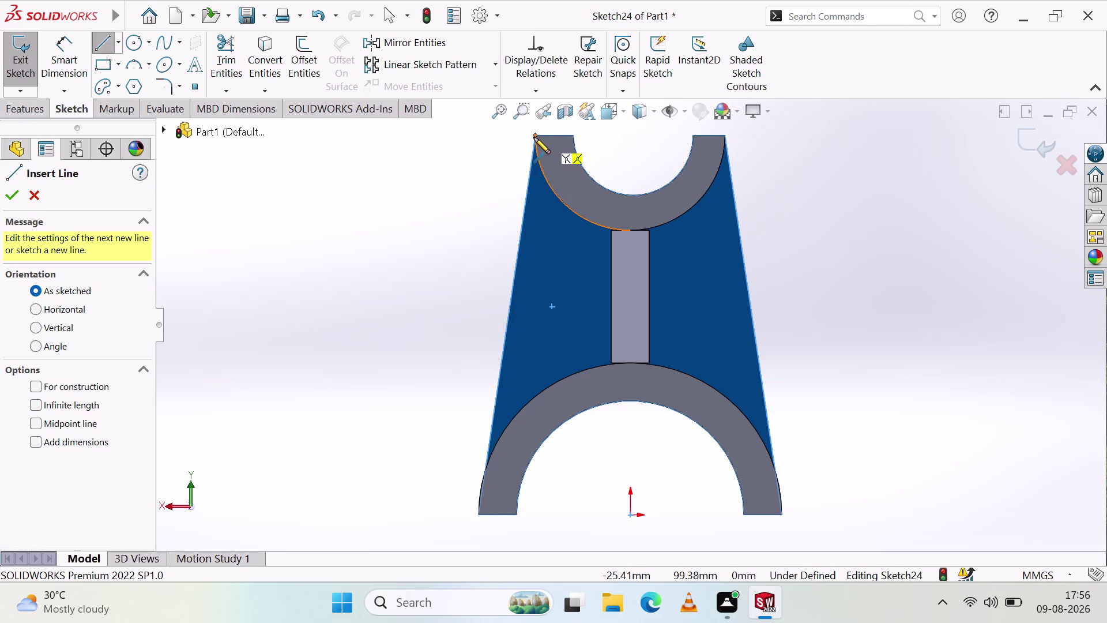
click(537, 136)
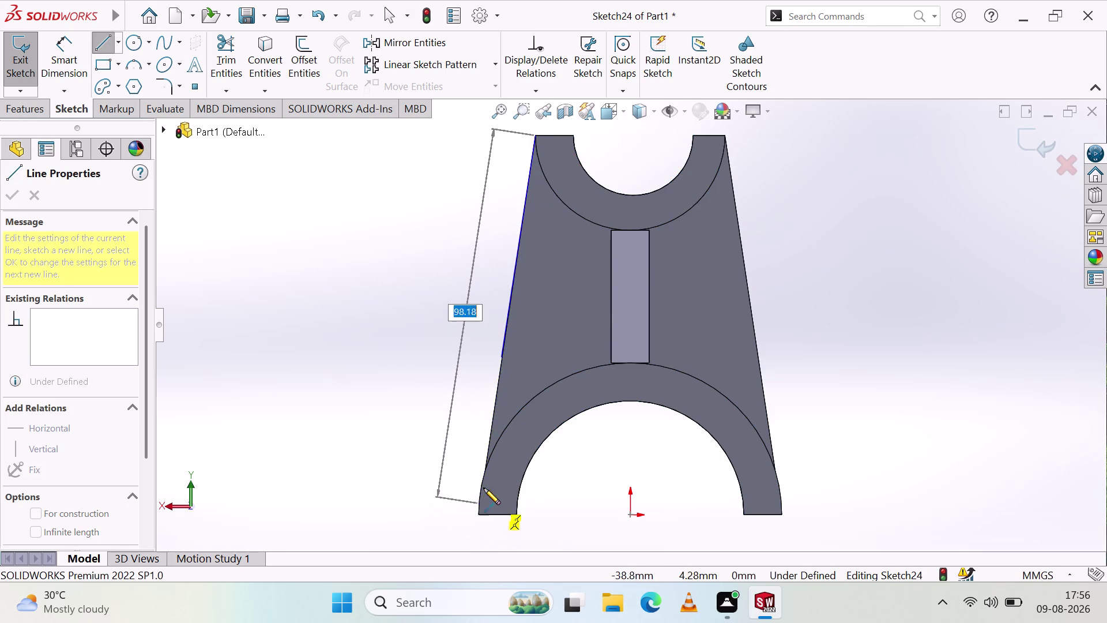
middle_drag(484, 463, 516, 463)
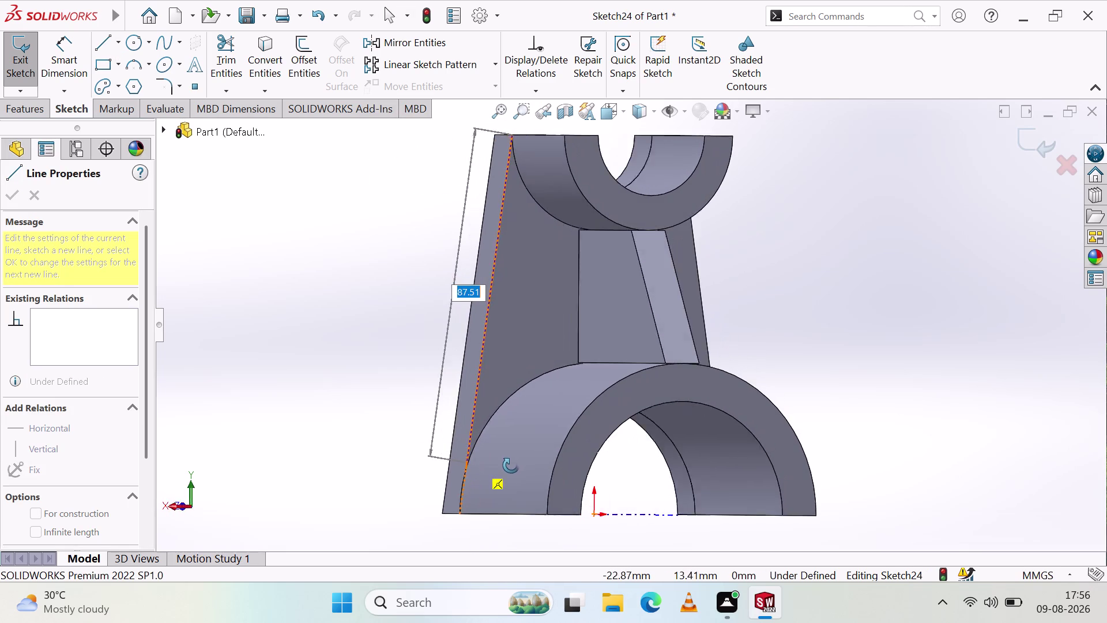
middle_drag(516, 463, 502, 468)
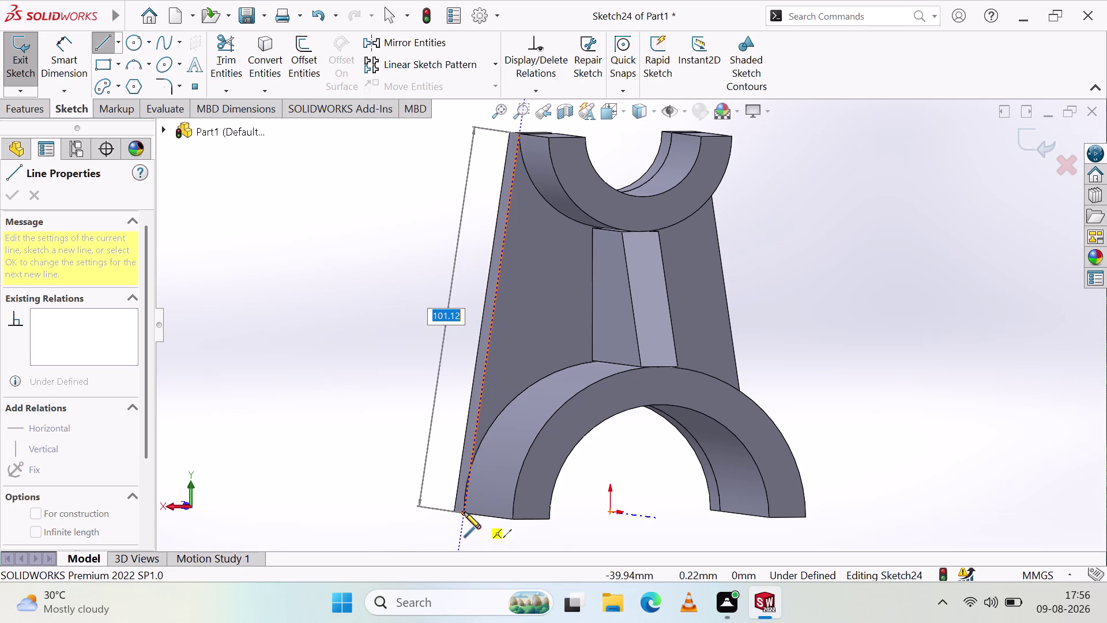
click(465, 512)
middle_drag(503, 409, 469, 419)
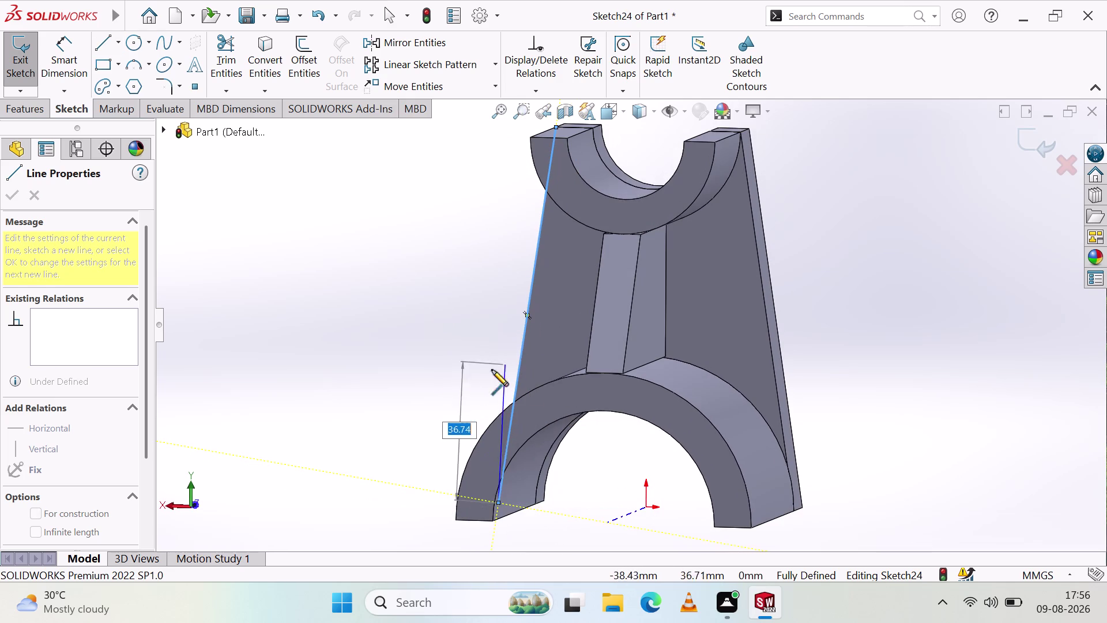
Try the standard views, then undo the line and discard Sketch24.
click(173, 505)
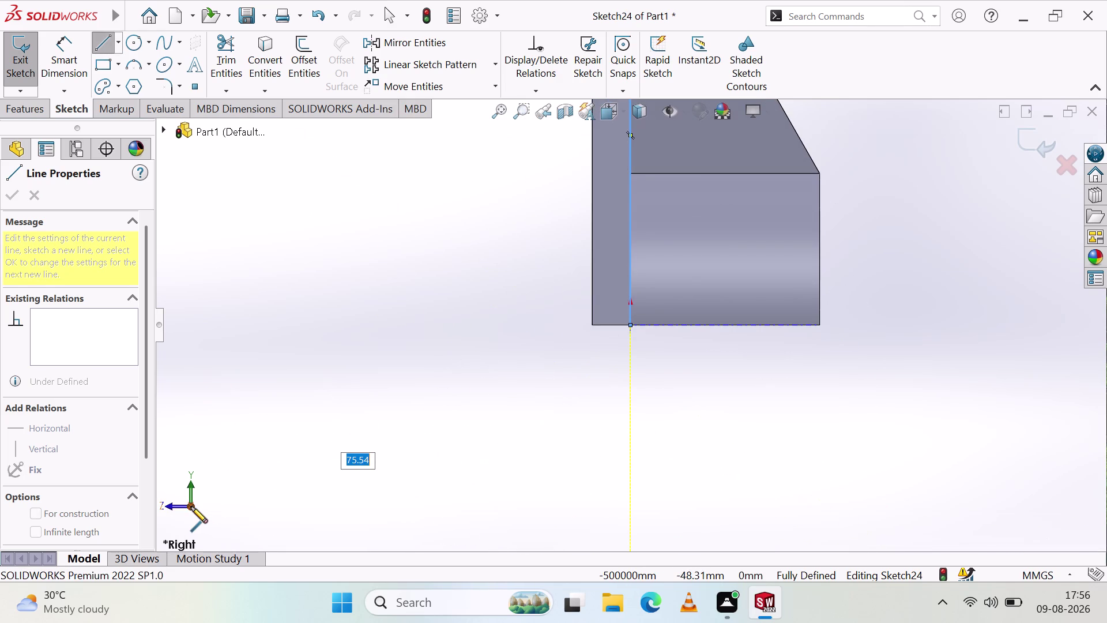
click(190, 506)
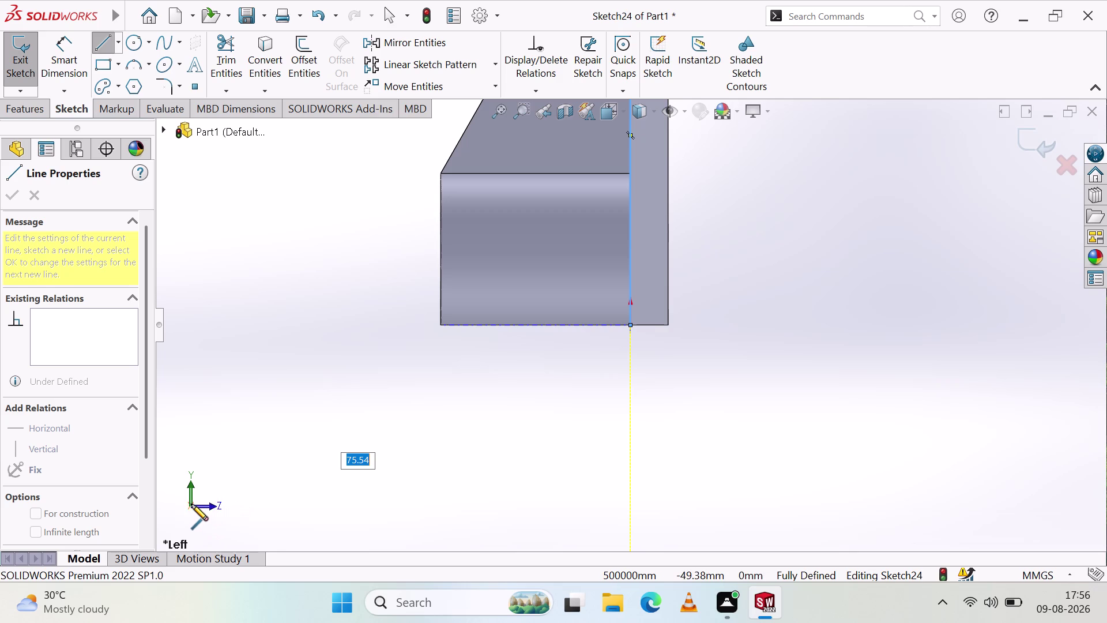
click(191, 504)
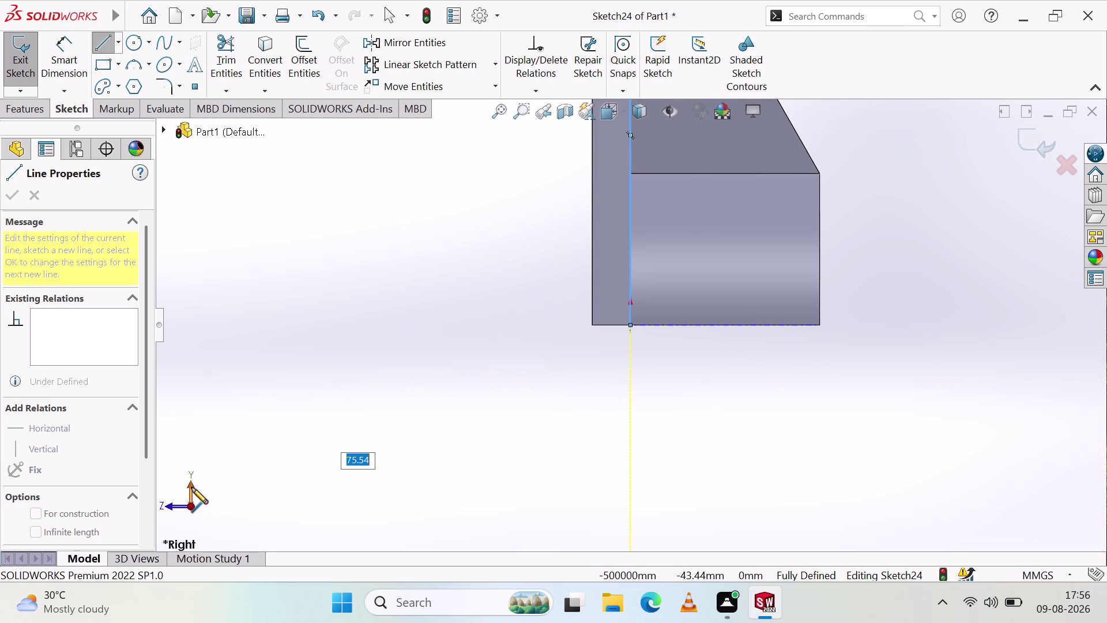
click(191, 487)
key(Escape)
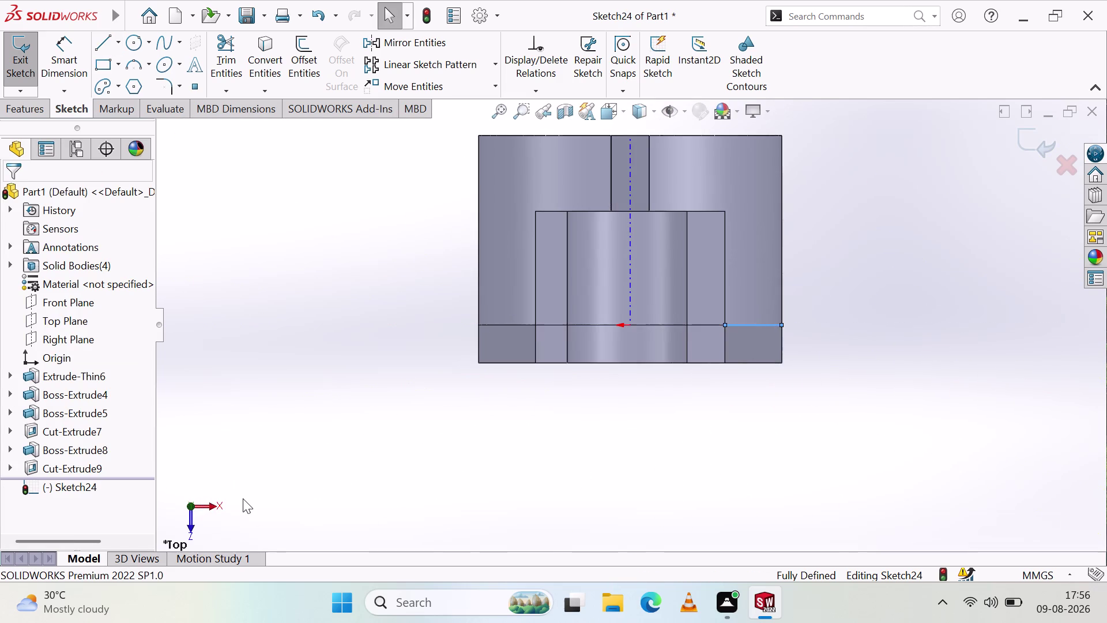
key(ctrl+shift+z)
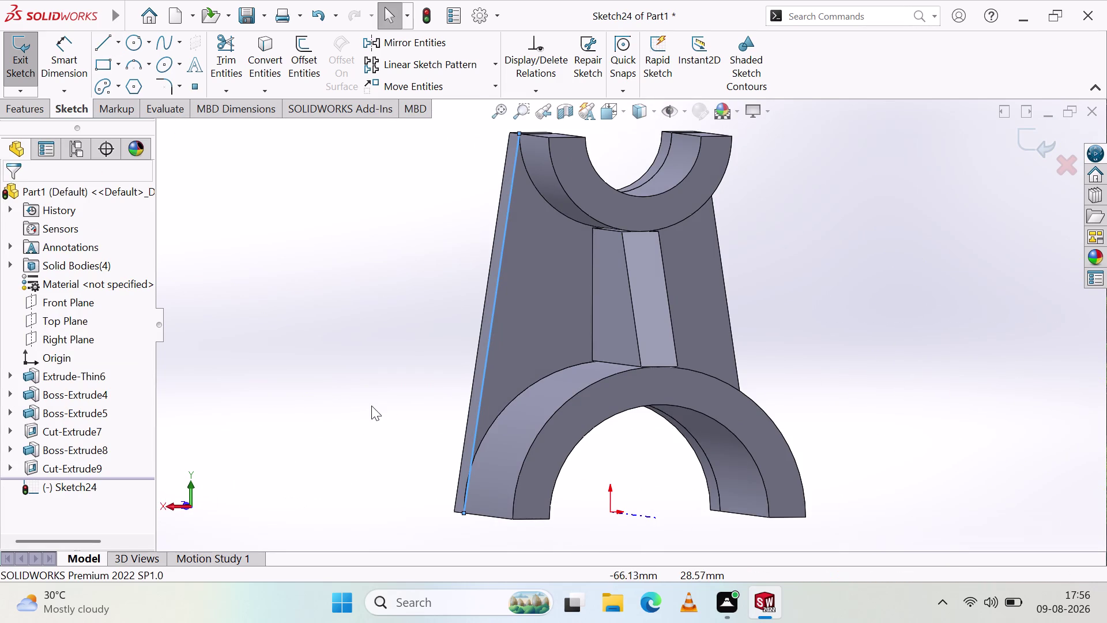
key(ctrl+z)
key(ctrl+z)
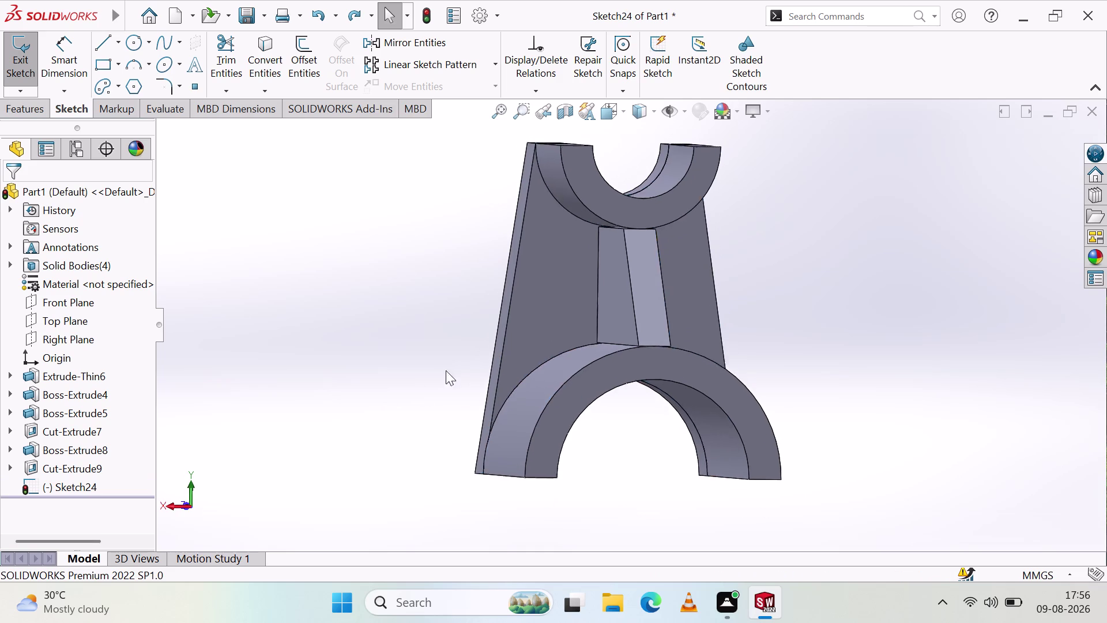
middle_drag(576, 310, 559, 308)
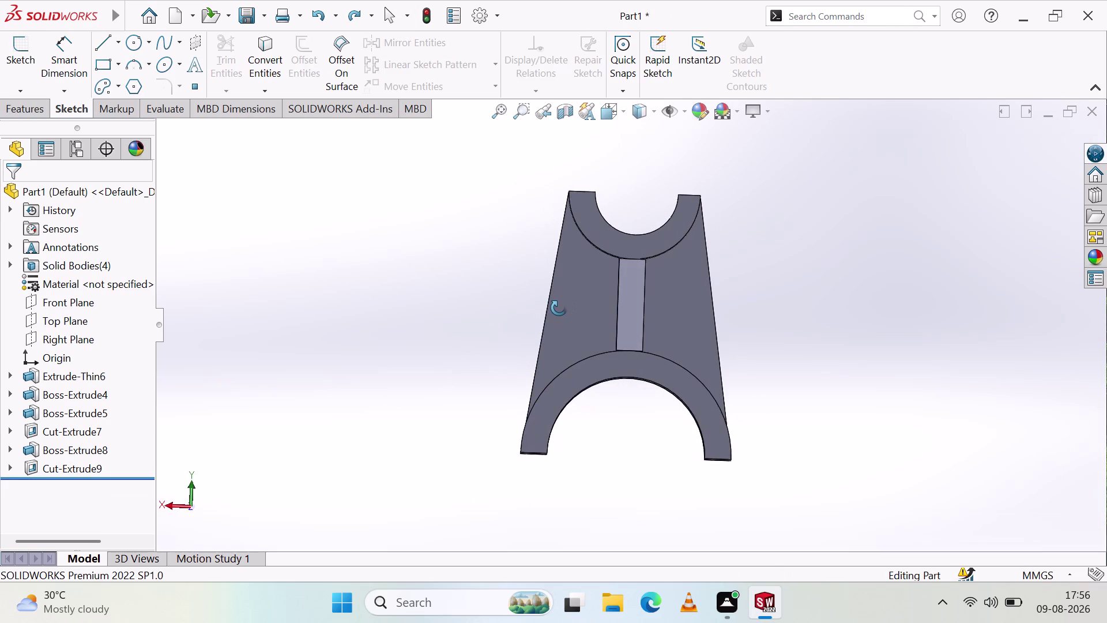
Open Sketch25 on the front face and trace the left slanted edge with a line.
middle_drag(559, 308, 560, 311)
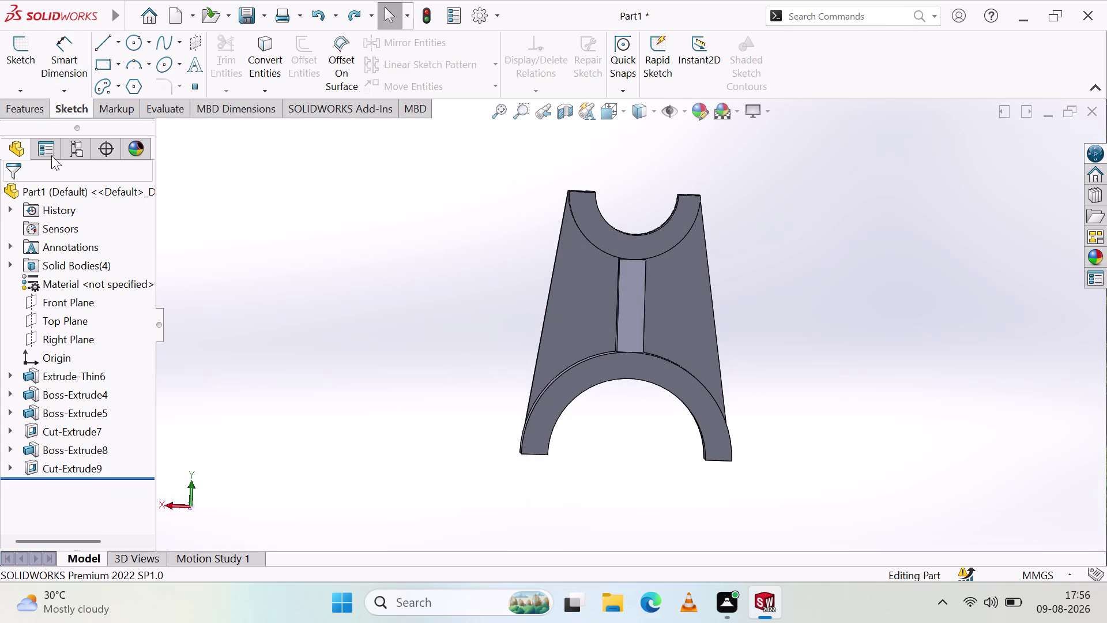
key(ctrl+z)
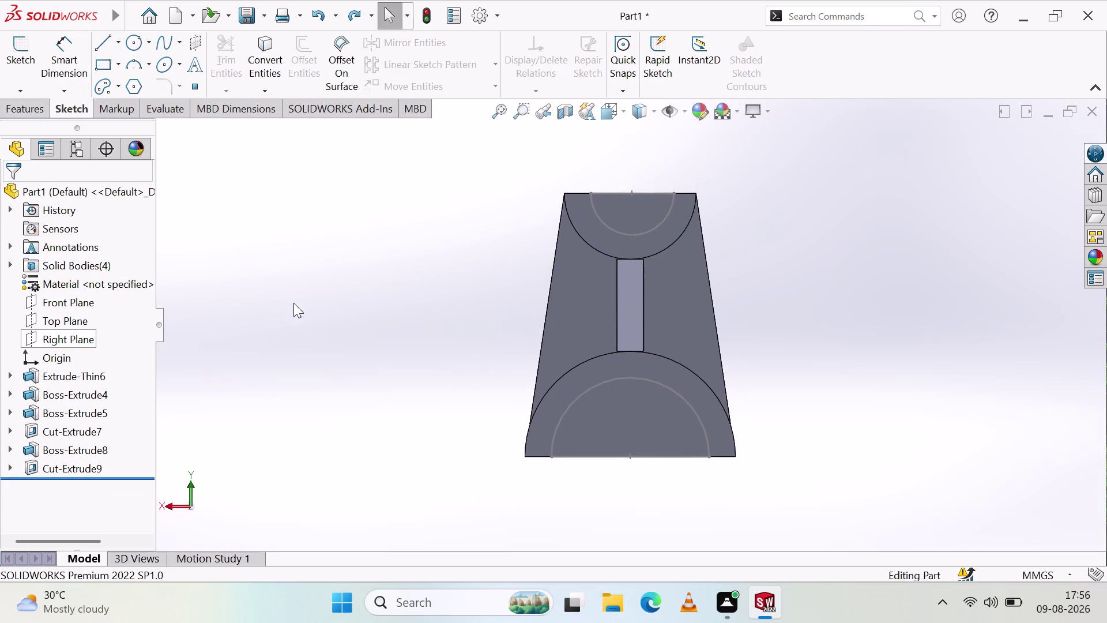
click(357, 9)
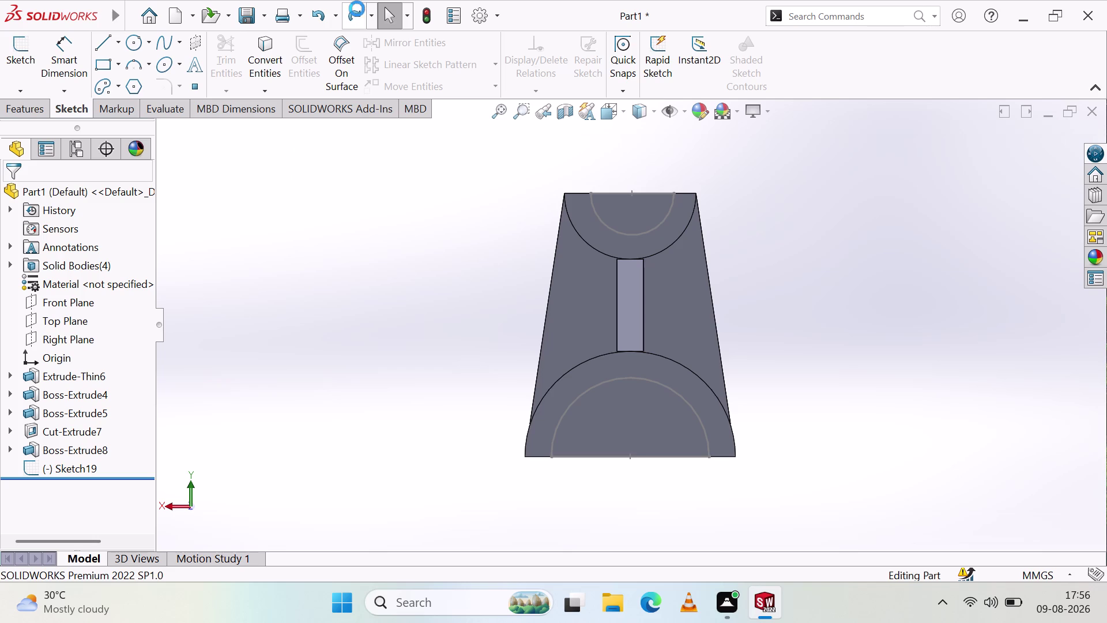
click(576, 301)
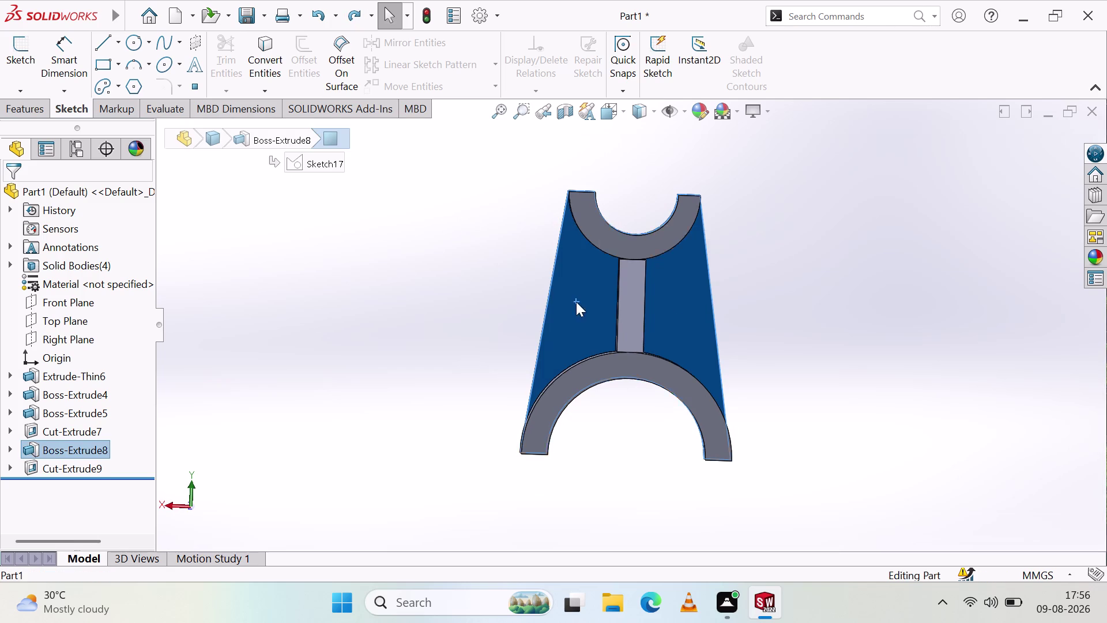
click(14, 47)
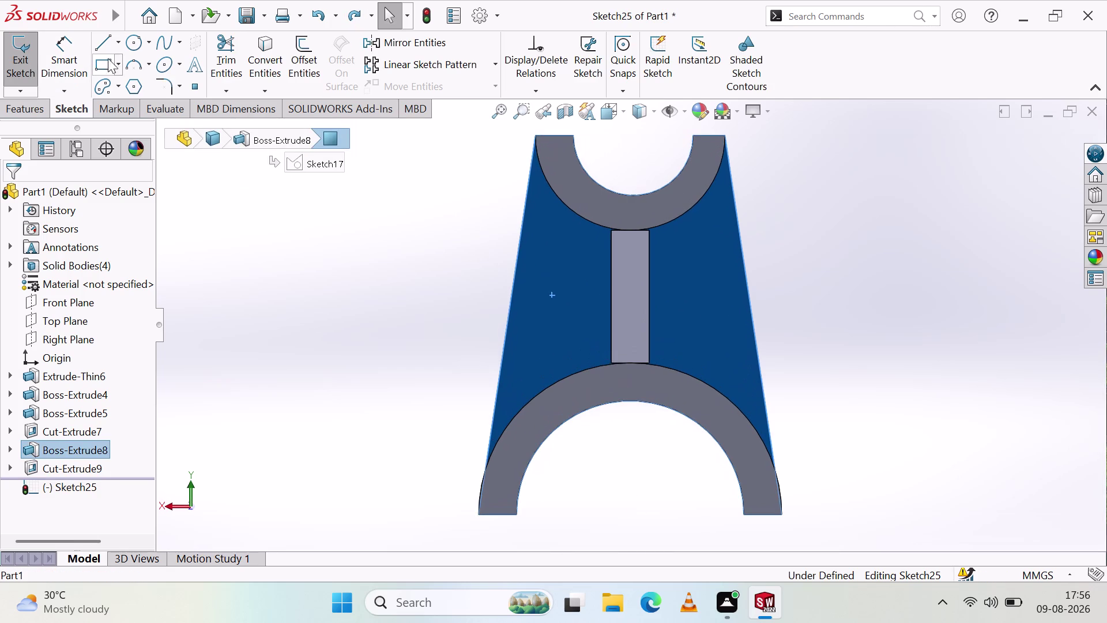
click(103, 43)
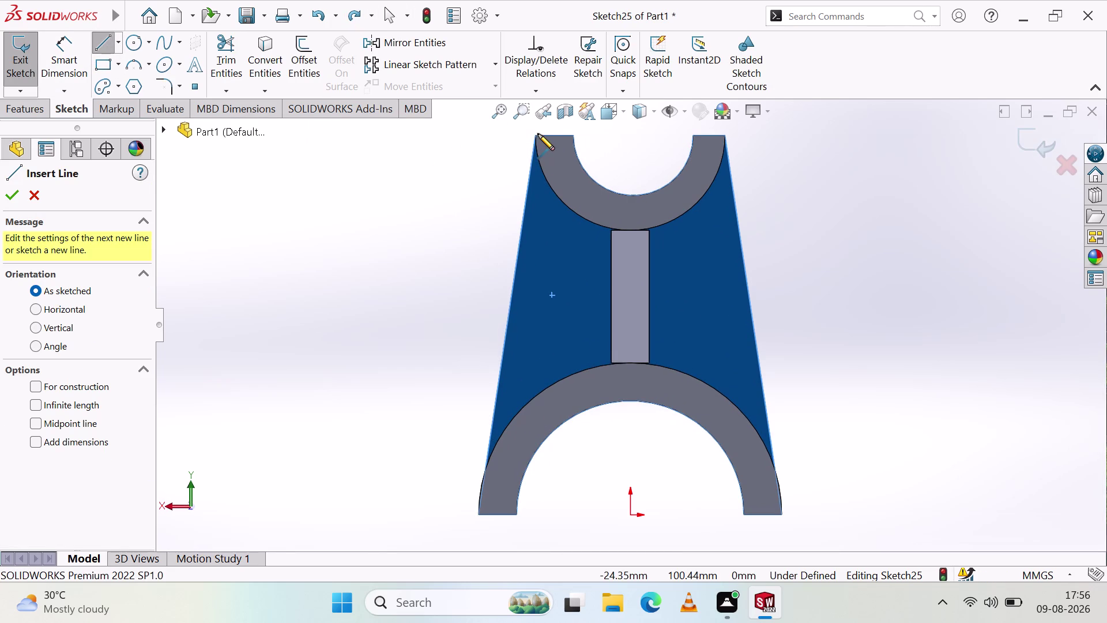
click(536, 135)
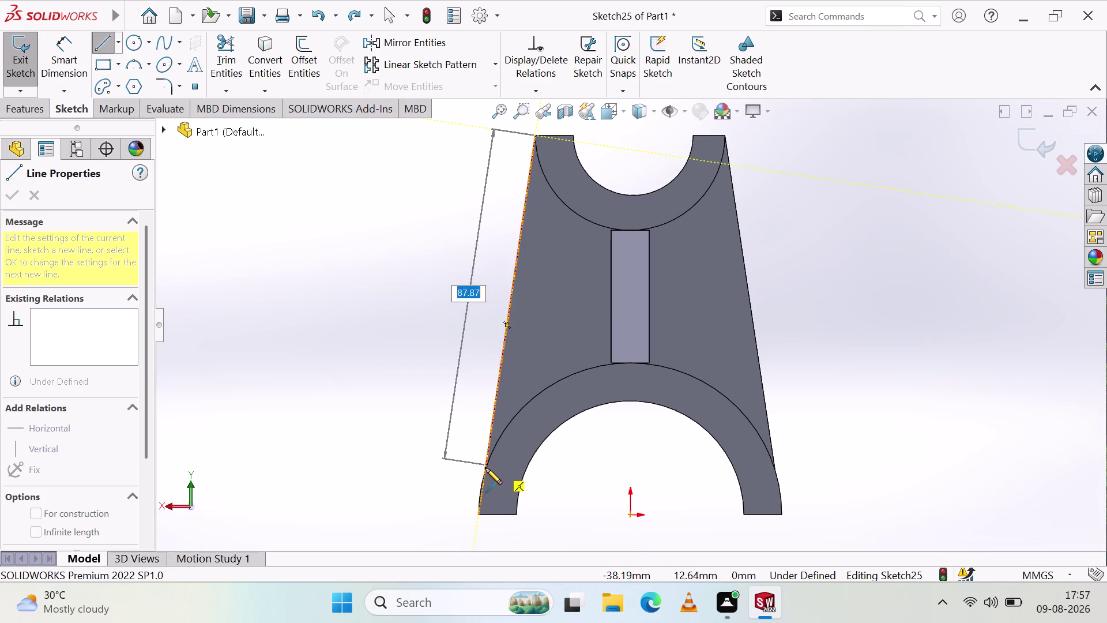
click(485, 469)
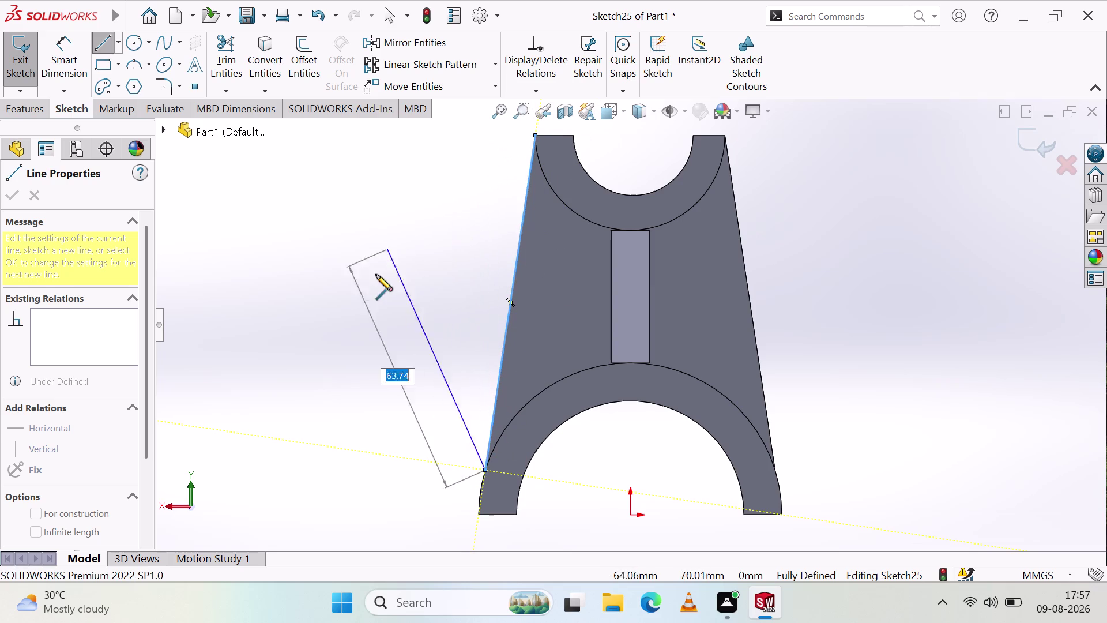
key(Escape)
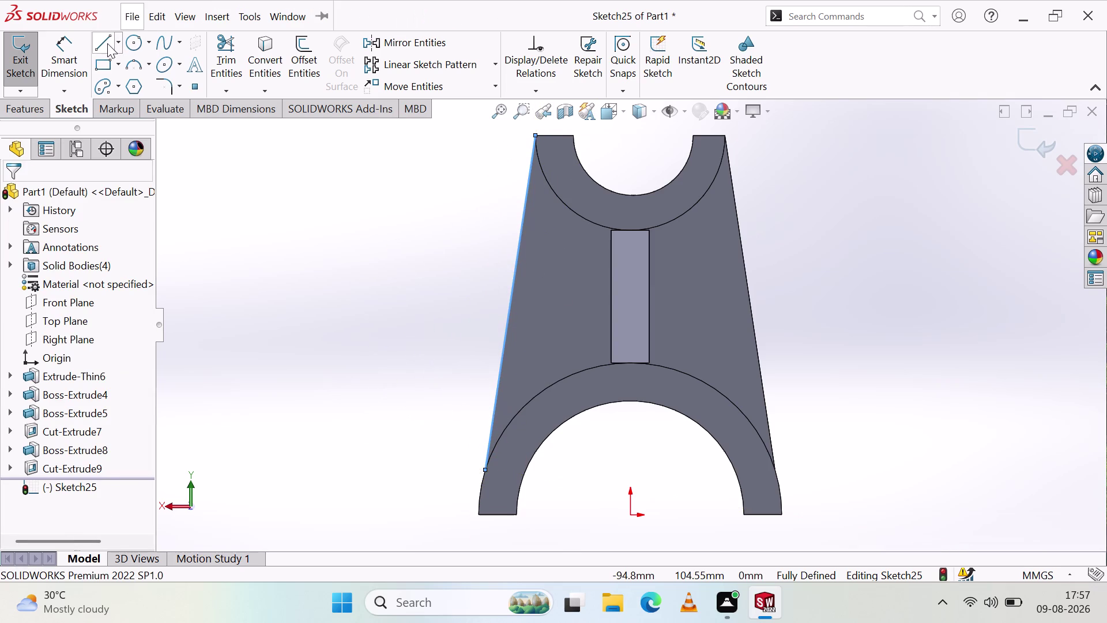
Trace the right slanted edge with a second line from the top-right corner.
click(107, 43)
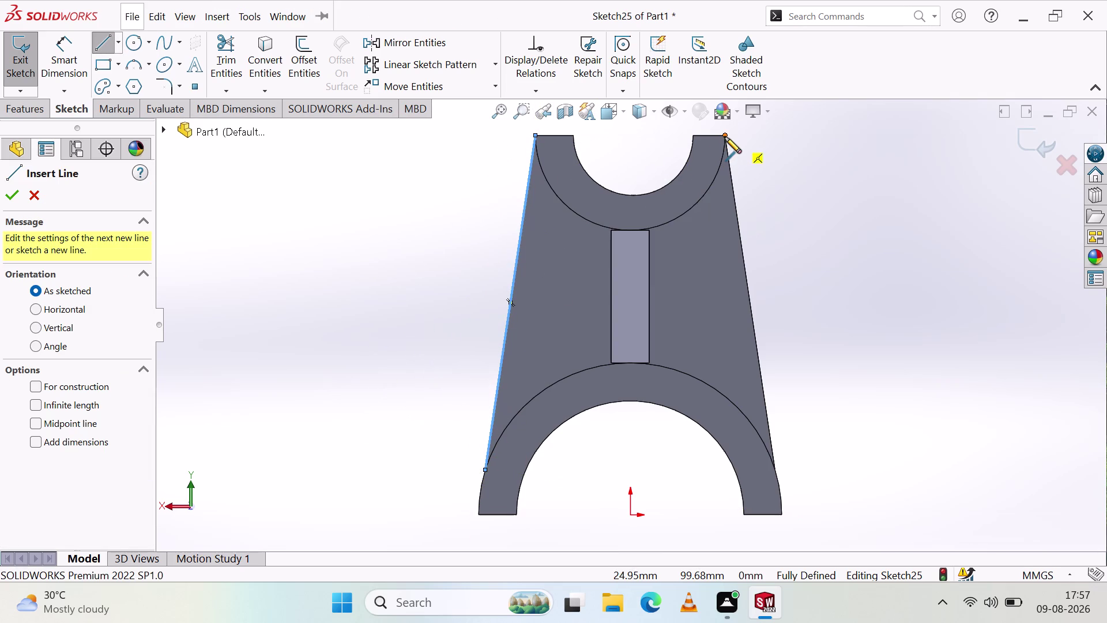
click(725, 136)
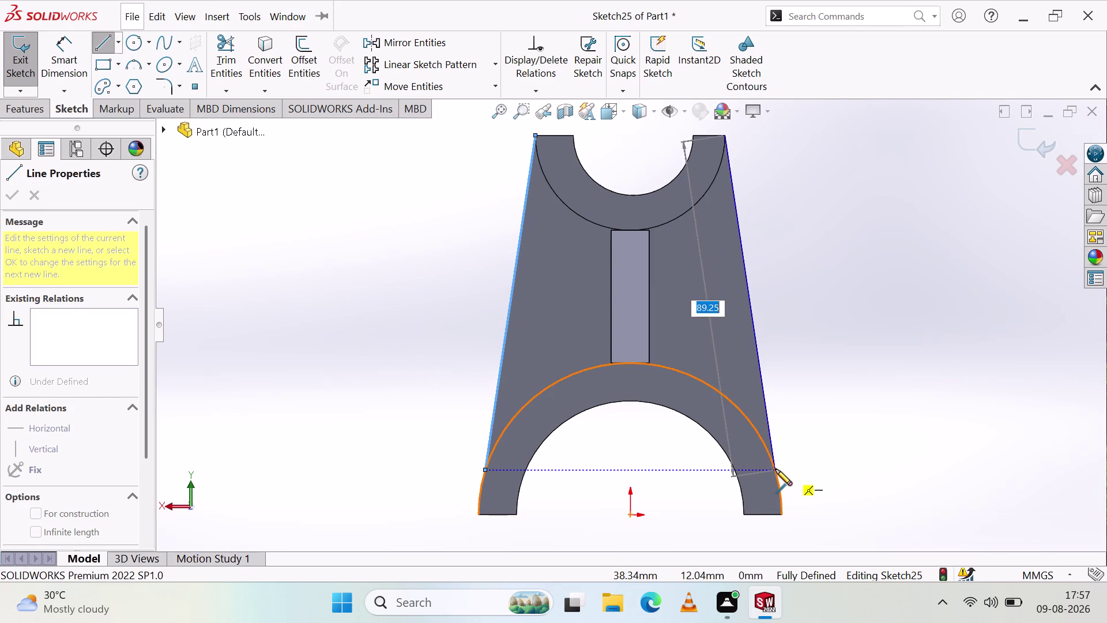
click(776, 469)
key(Escape)
key(Escape)
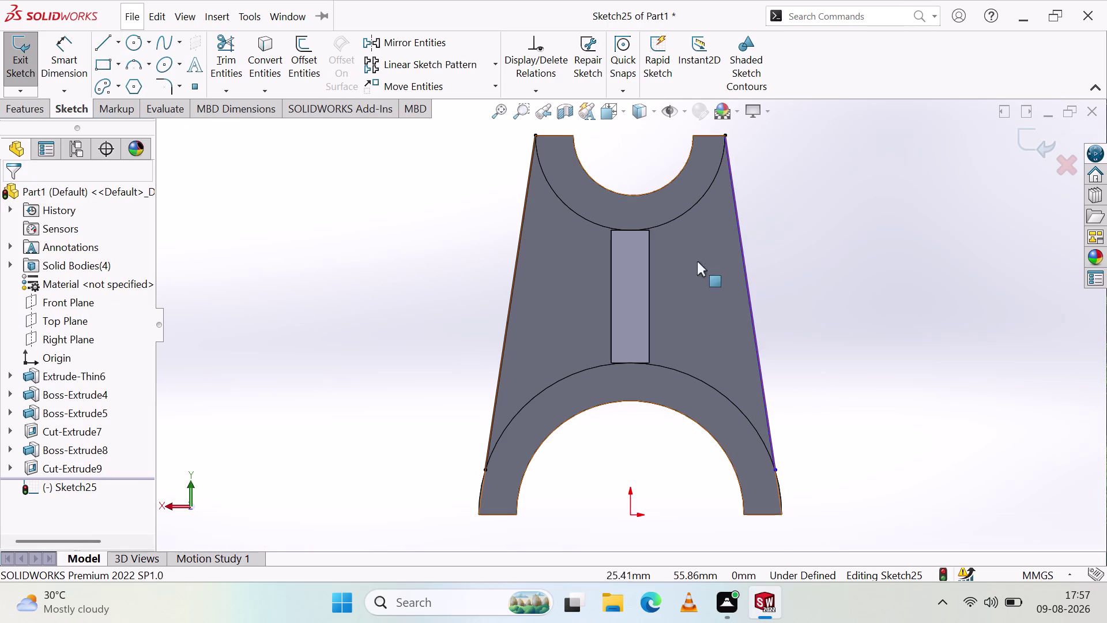
click(413, 251)
click(344, 238)
key(Escape)
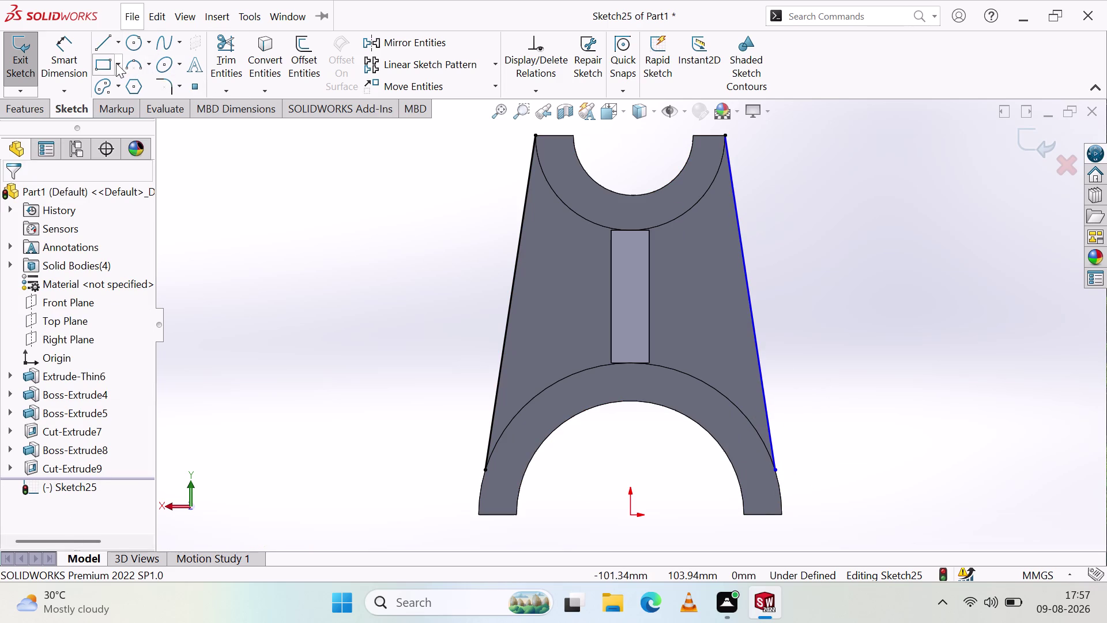
Draw a three-point arc from the top-left corner to the rib's top-left corner.
click(134, 62)
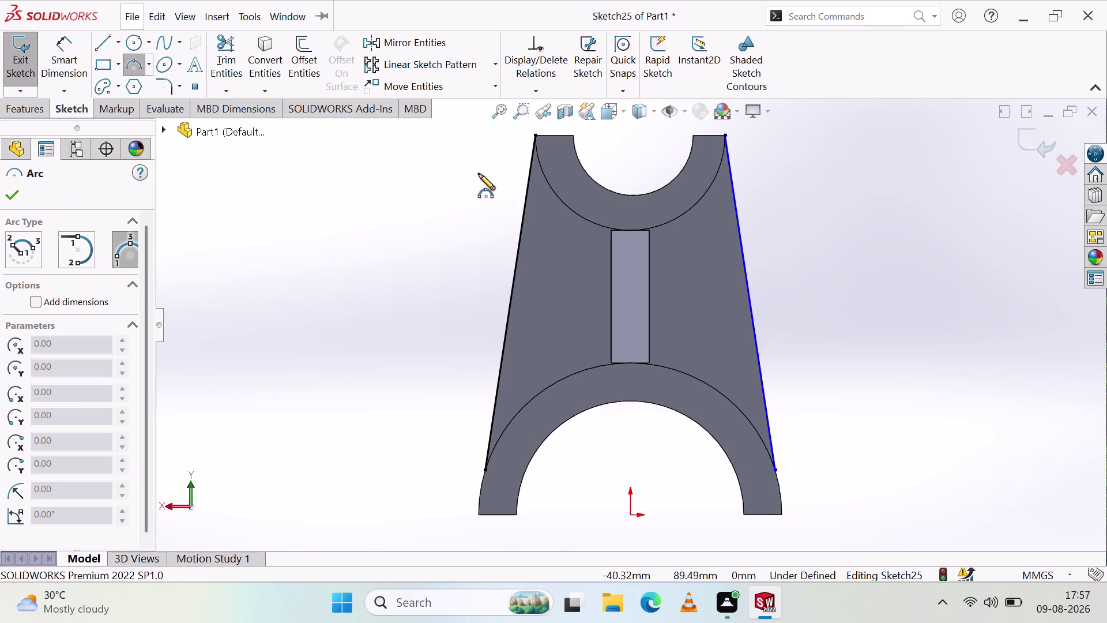
click(535, 133)
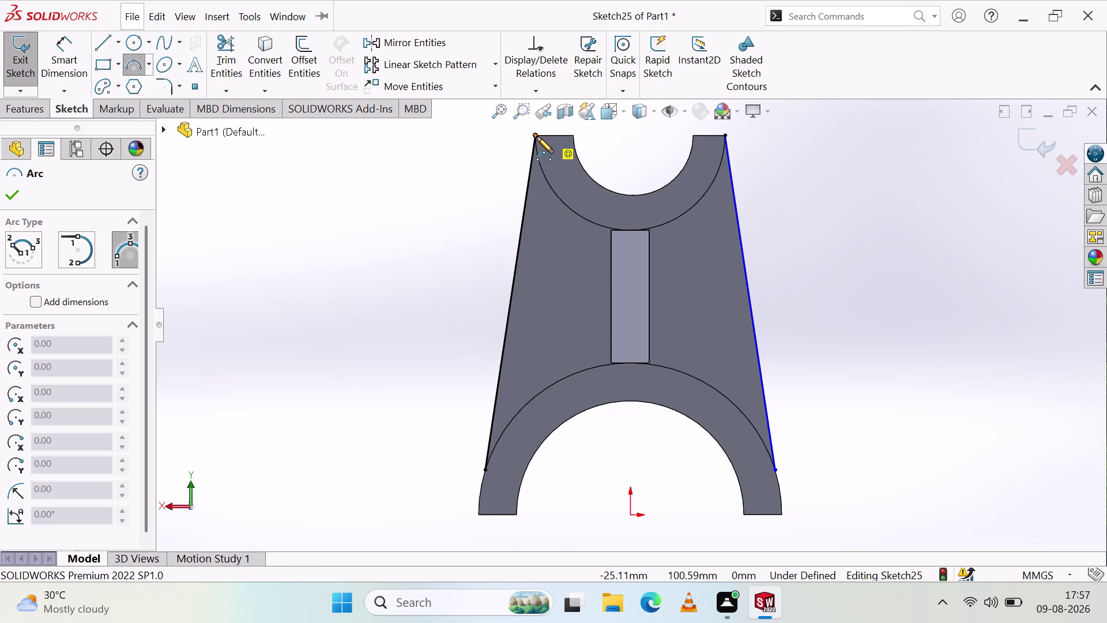
click(613, 230)
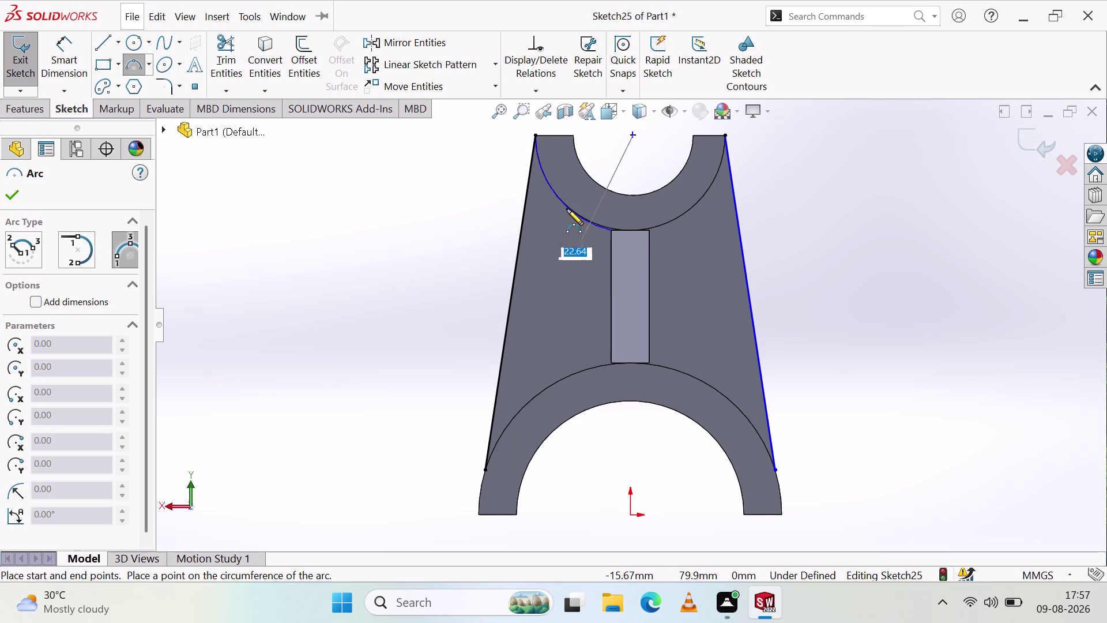
click(567, 206)
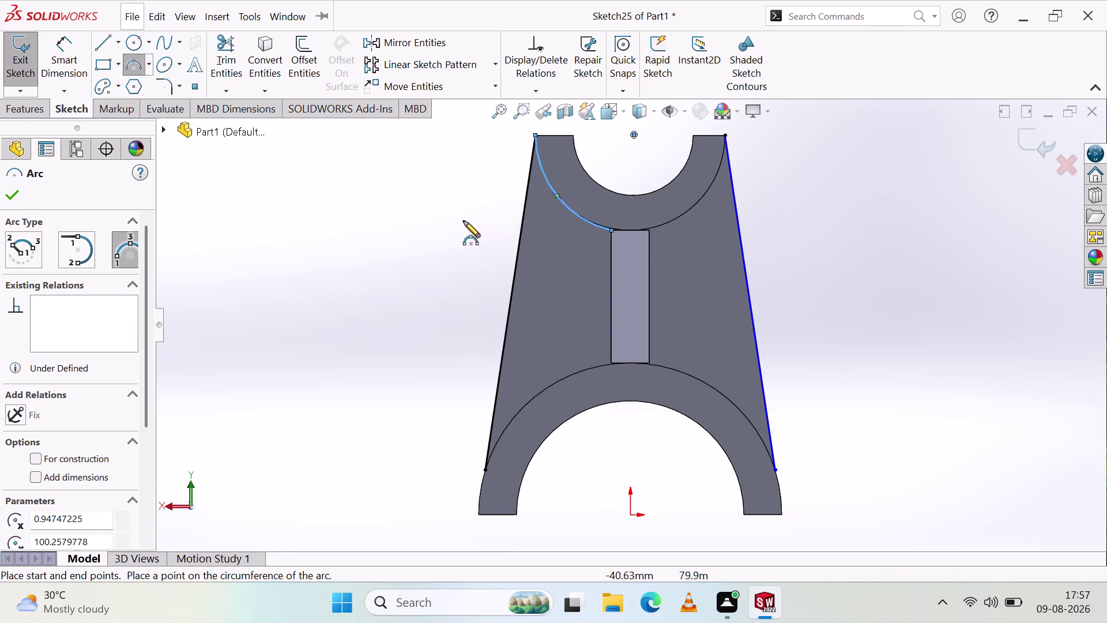
key(Escape)
key(Escape)
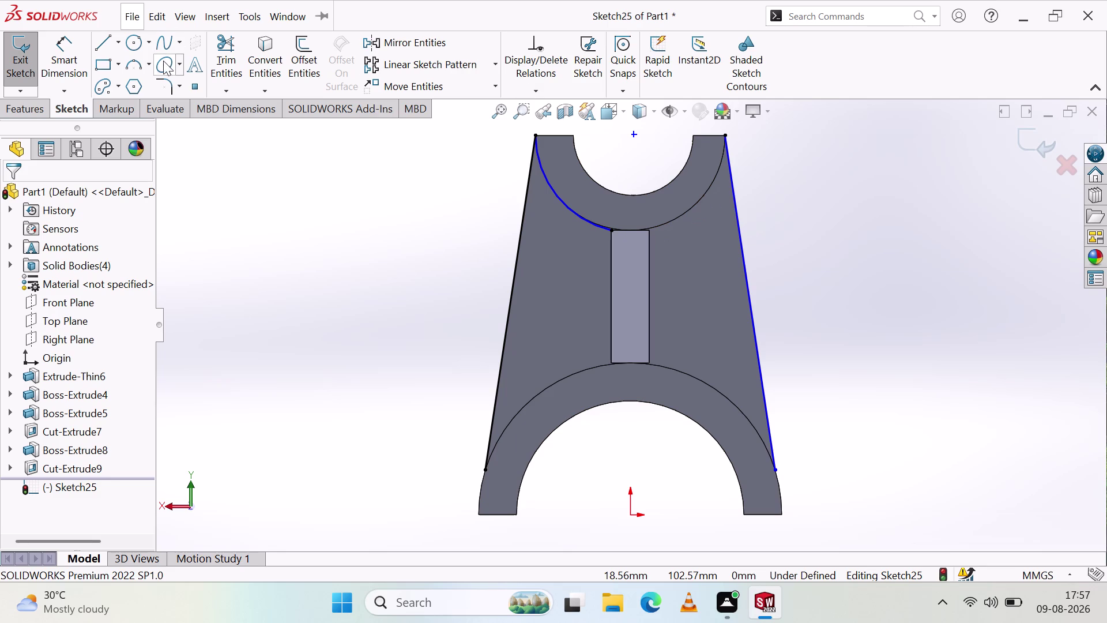
Draw a matching arc from the top-right corner to the rib's top-right corner.
click(135, 68)
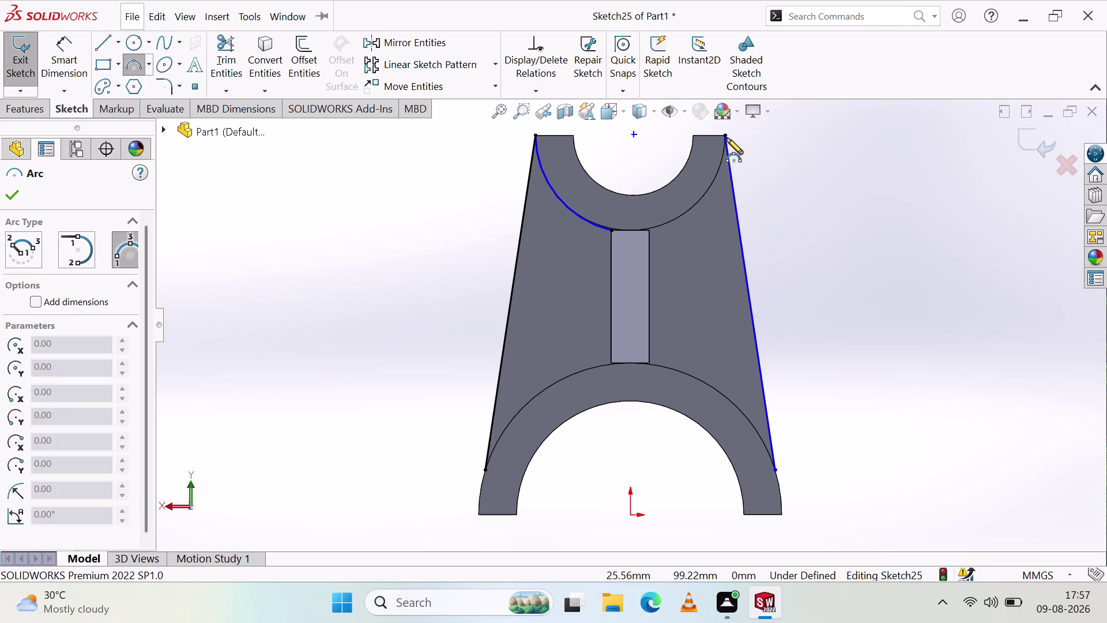
click(725, 136)
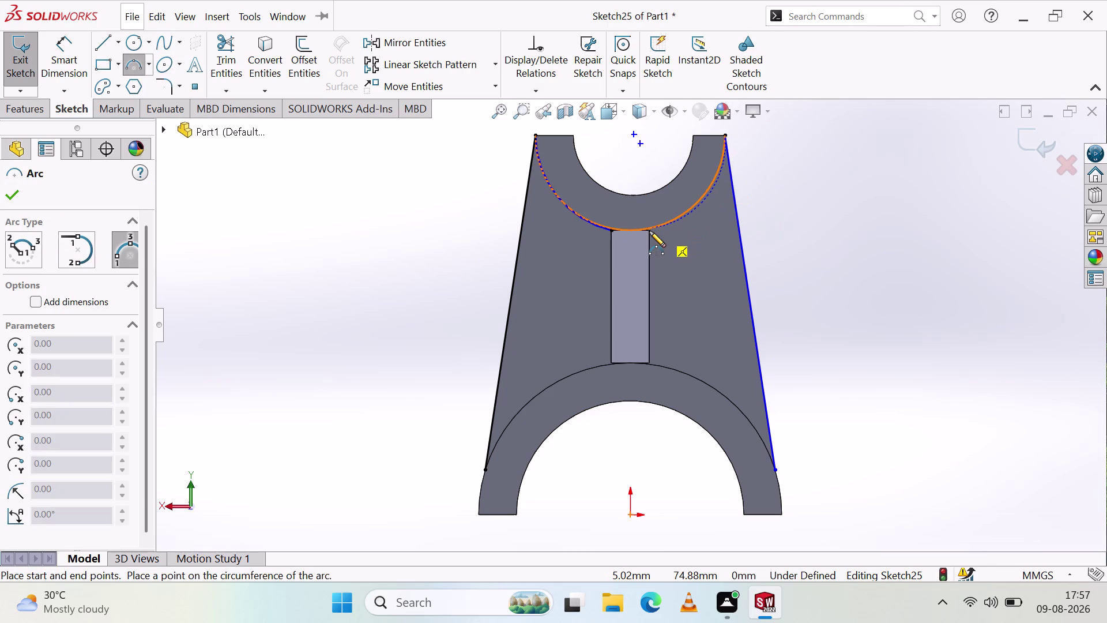
click(649, 228)
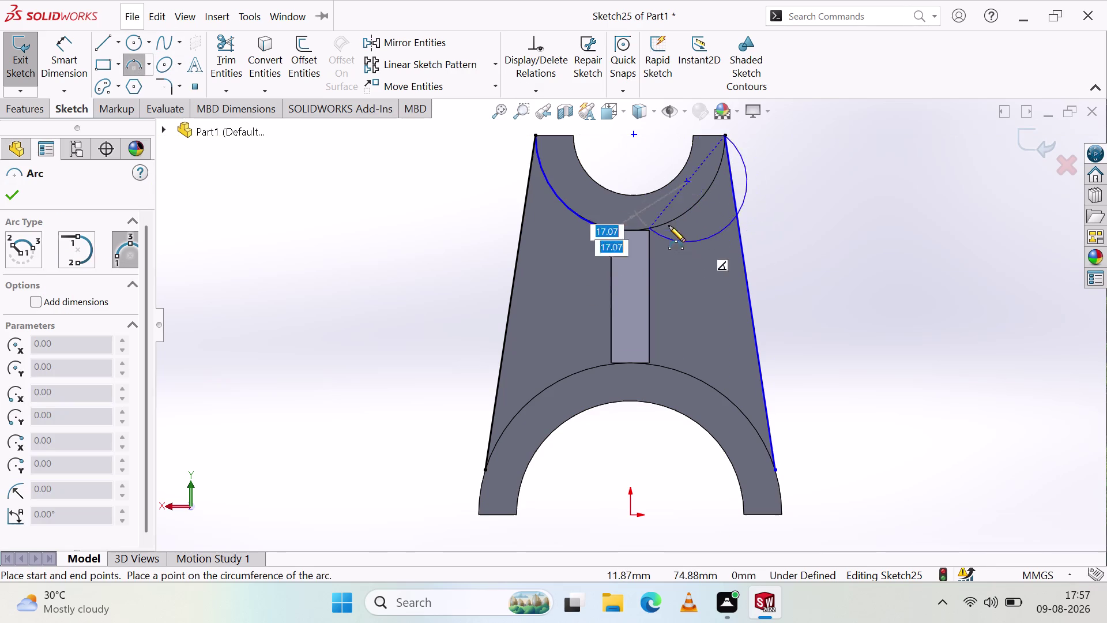
click(675, 222)
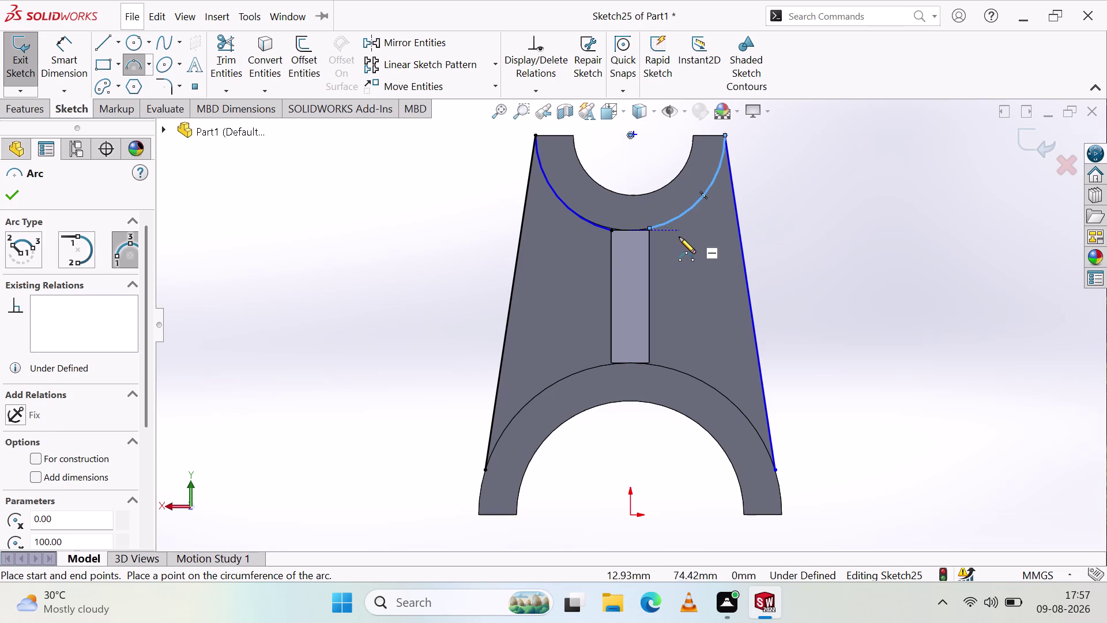
key(Escape)
key(Escape)
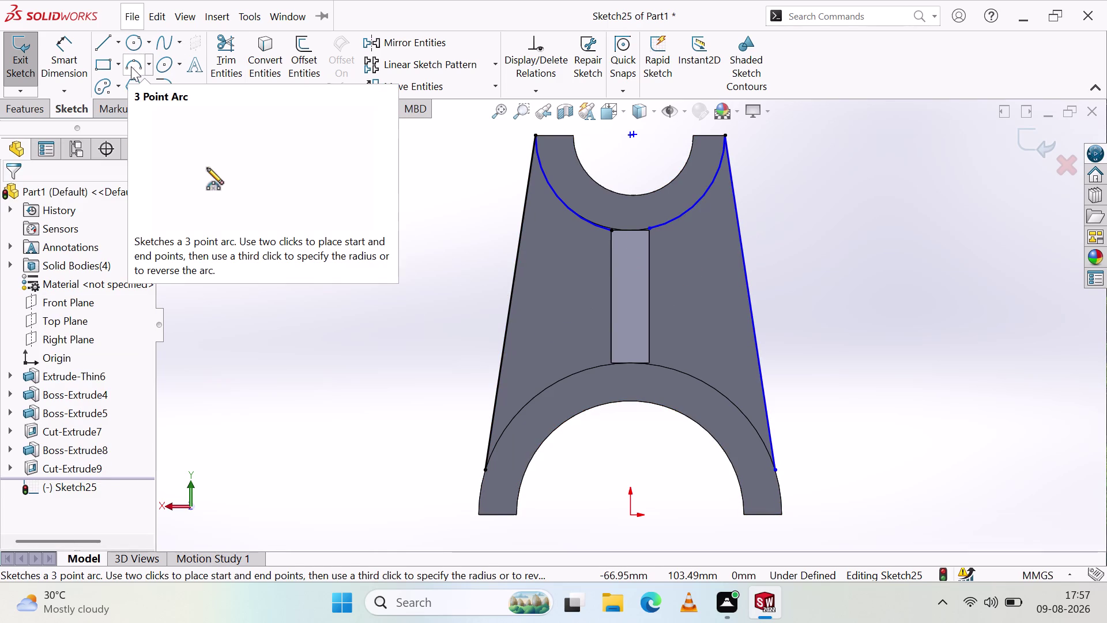
click(103, 47)
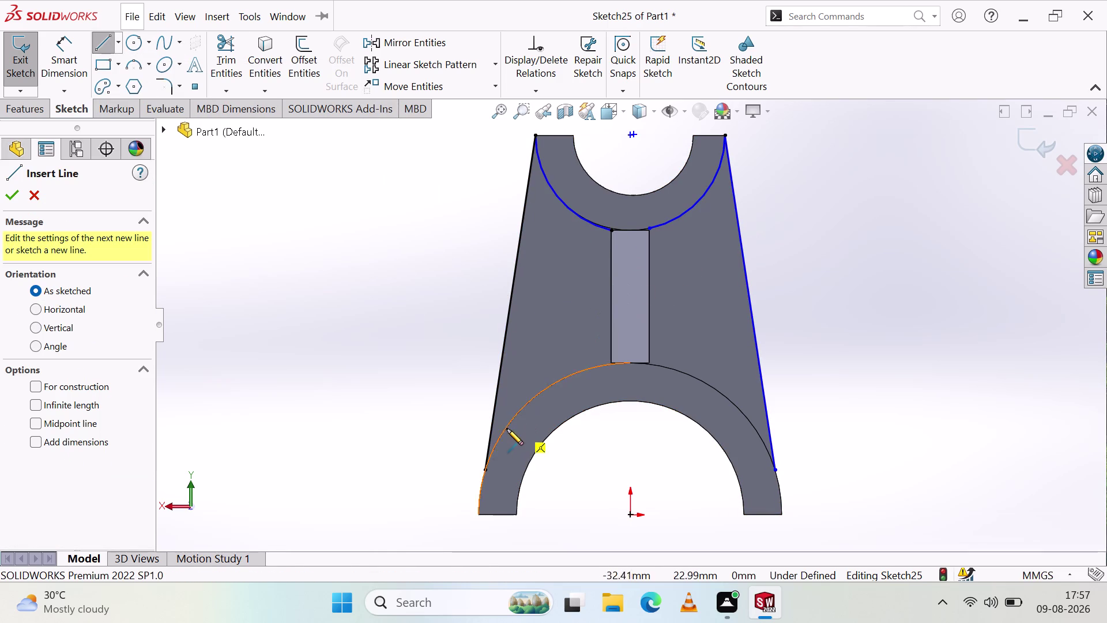
Draw vertical lines on the rib's left and right edges between the upper and lower arcs.
click(612, 229)
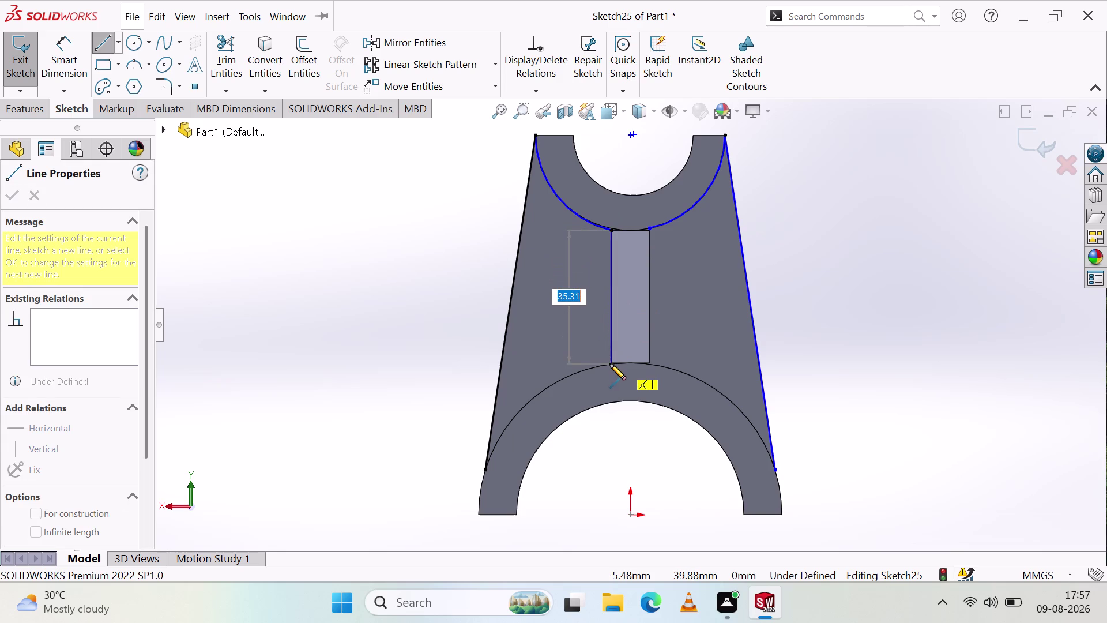
click(609, 363)
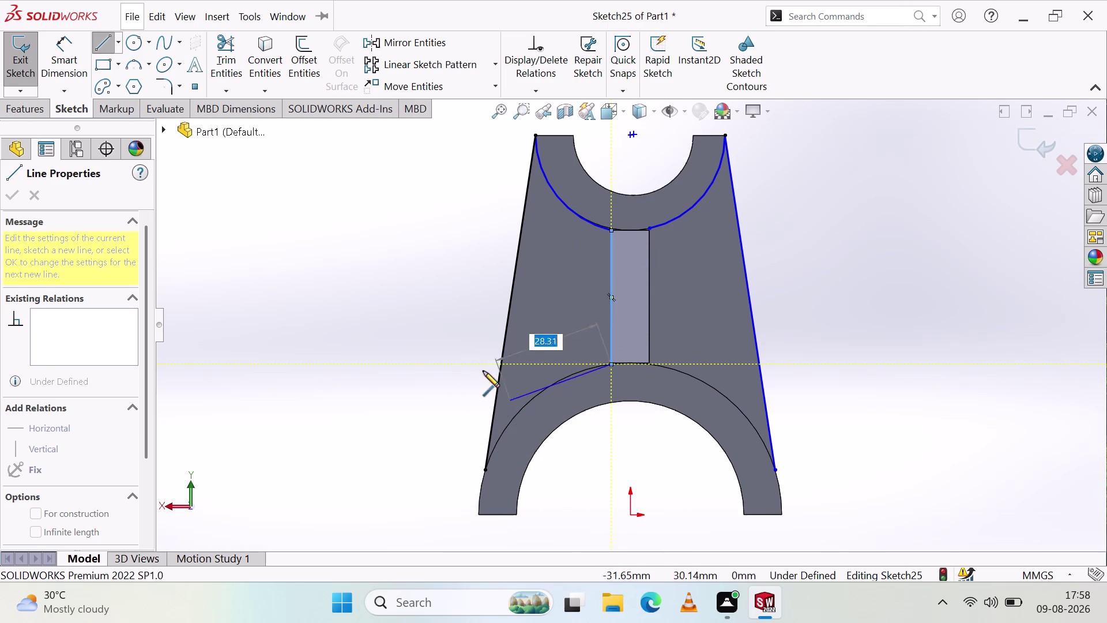
key(Escape)
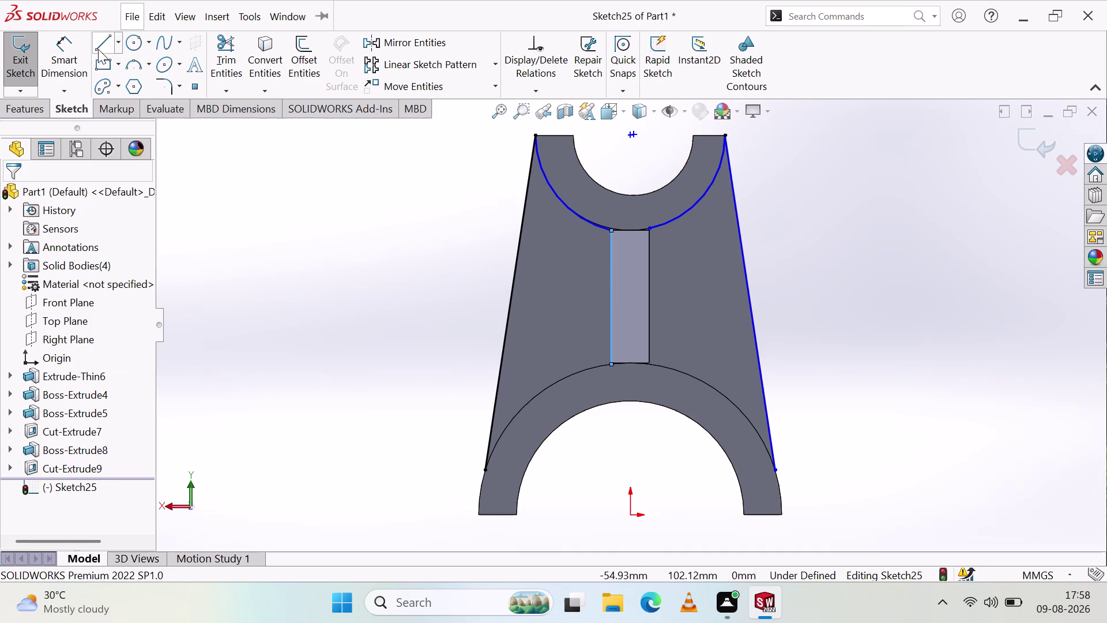
click(98, 47)
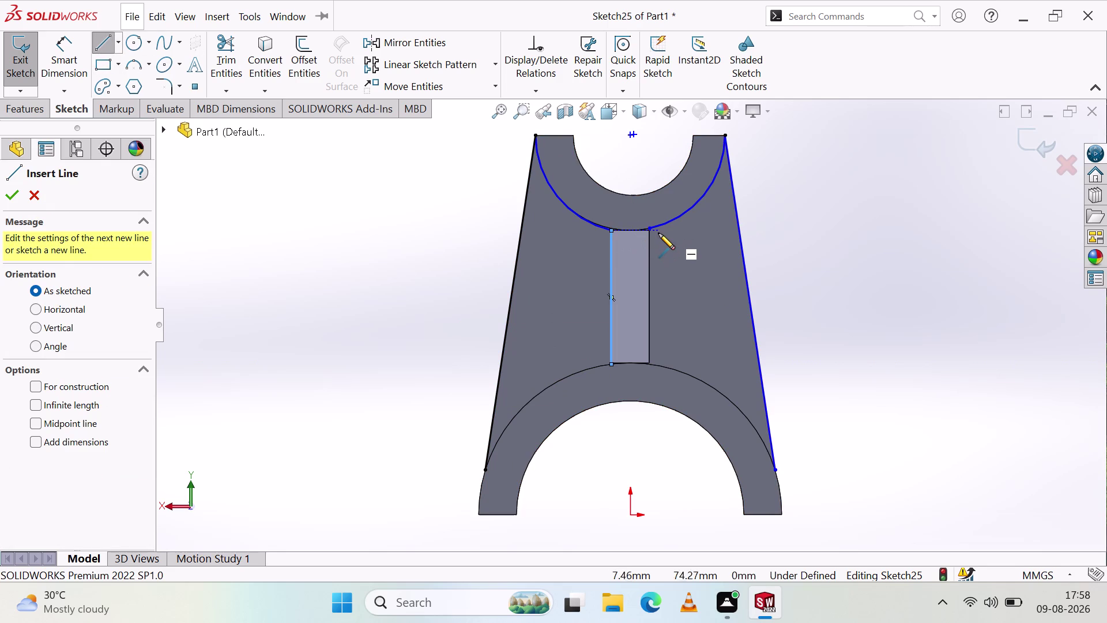
drag(651, 232, 653, 237)
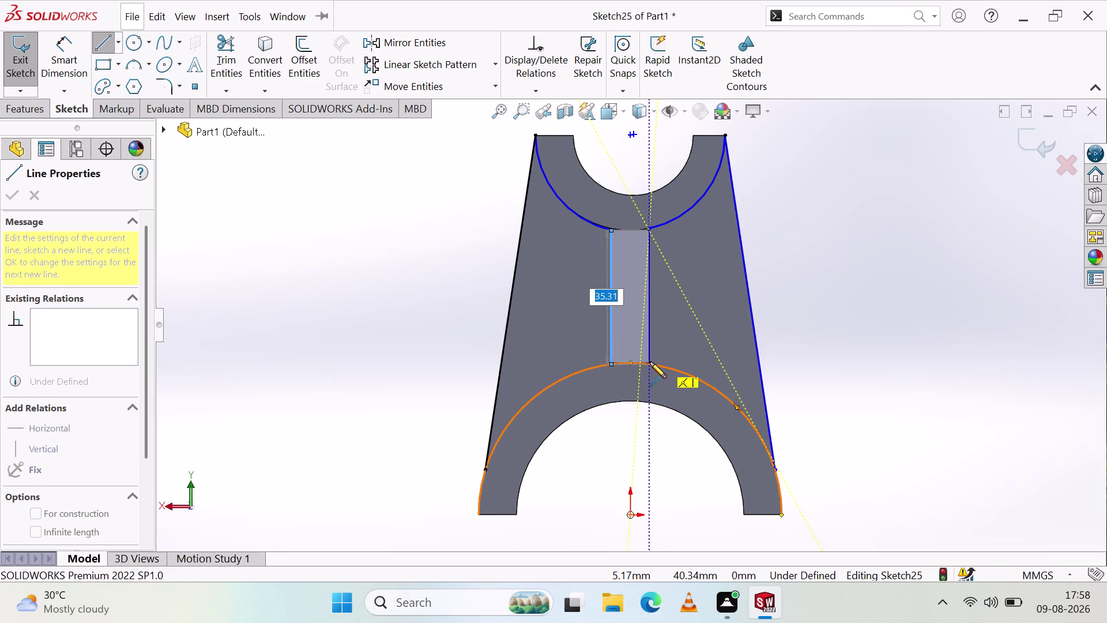
click(649, 363)
key(Escape)
key(Escape)
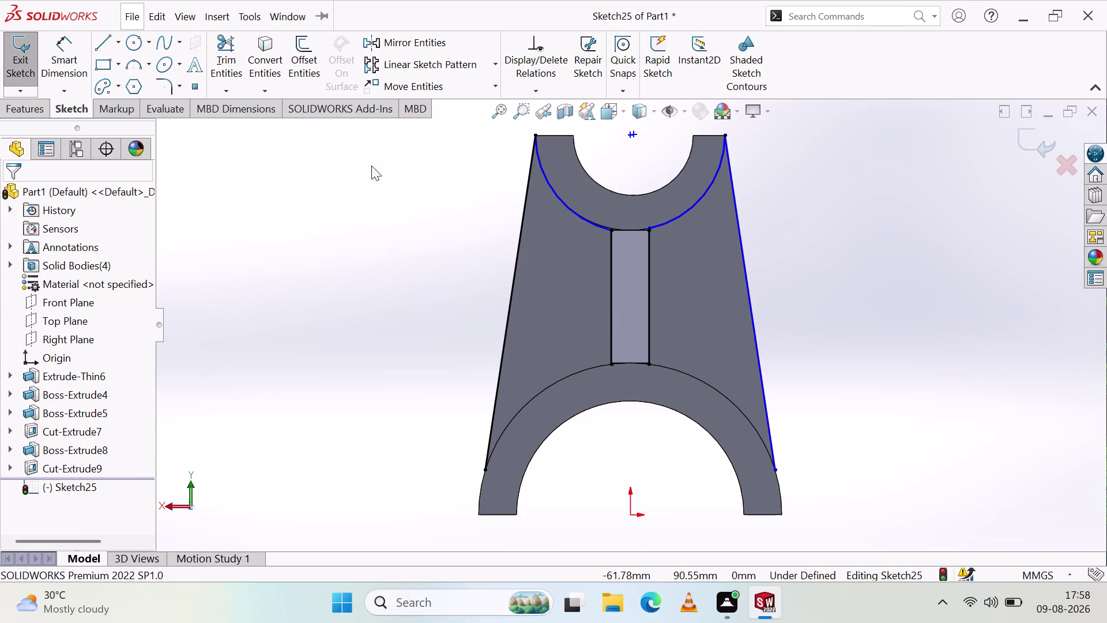
click(134, 61)
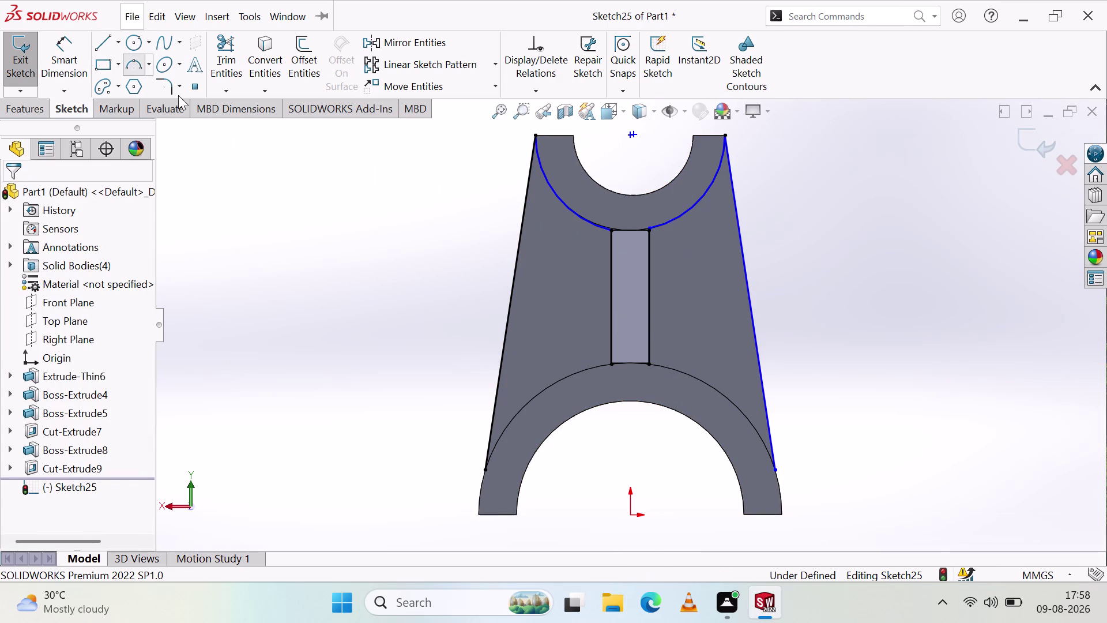
Draw a three-point arc along the lower cradle, starting at the rib's lower-left corner.
click(484, 471)
click(611, 364)
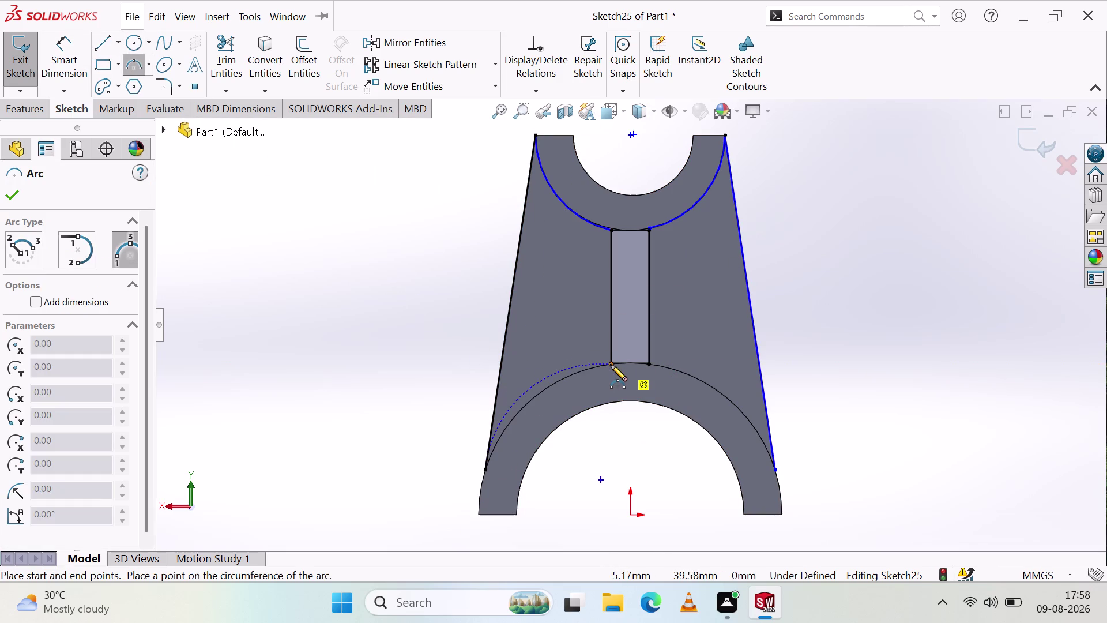
click(552, 385)
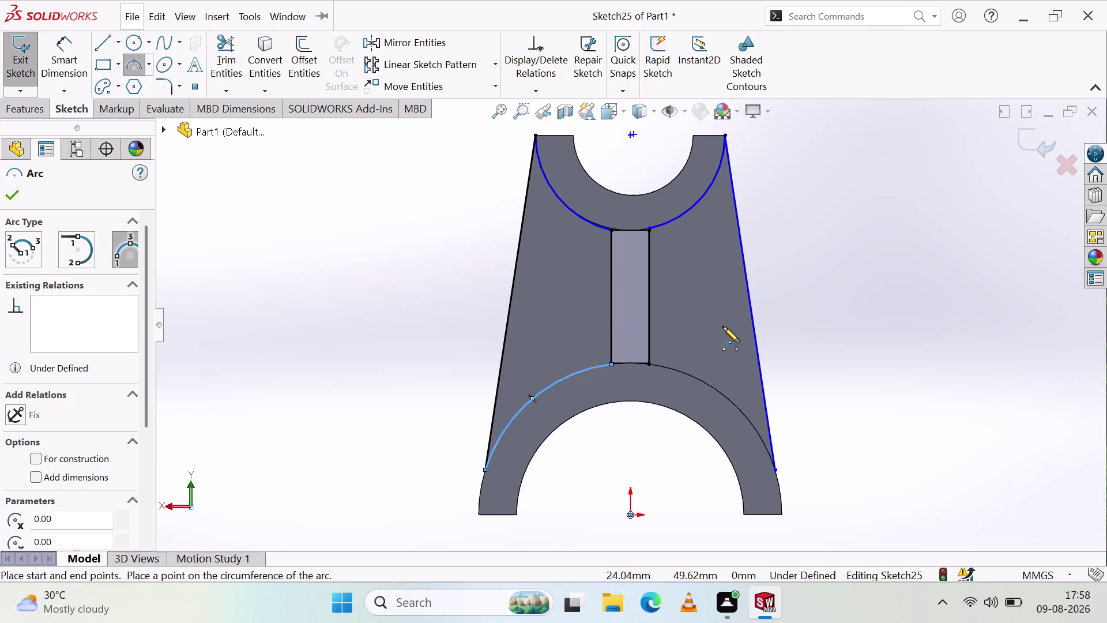
key(Escape)
key(Escape)
Draw the matching right arc out to the right side line, then exit Sketch25.
click(132, 63)
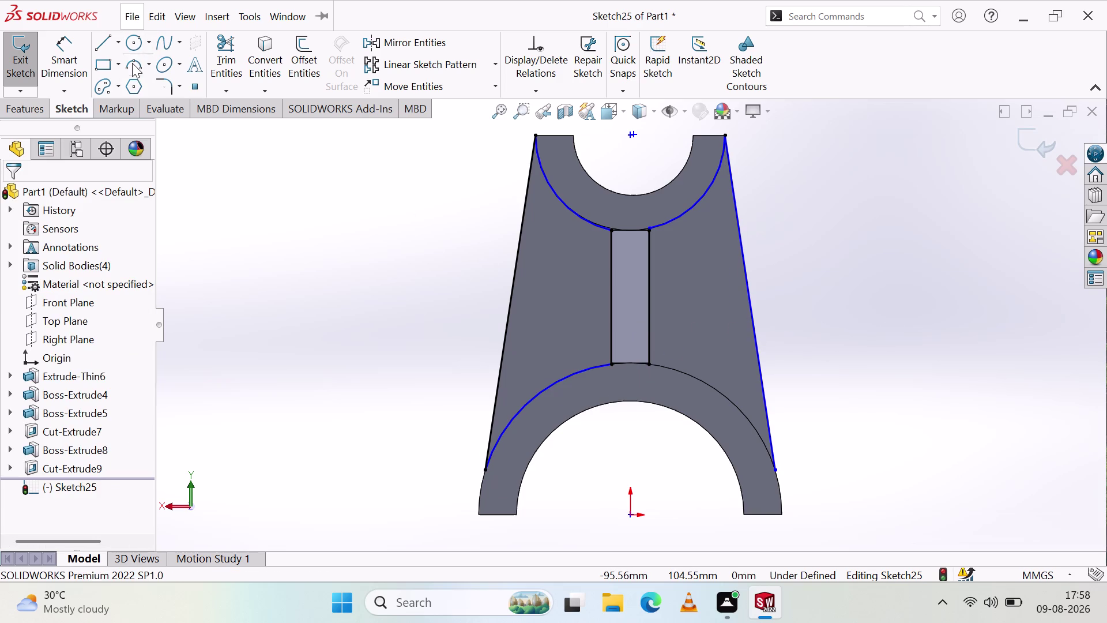
click(649, 363)
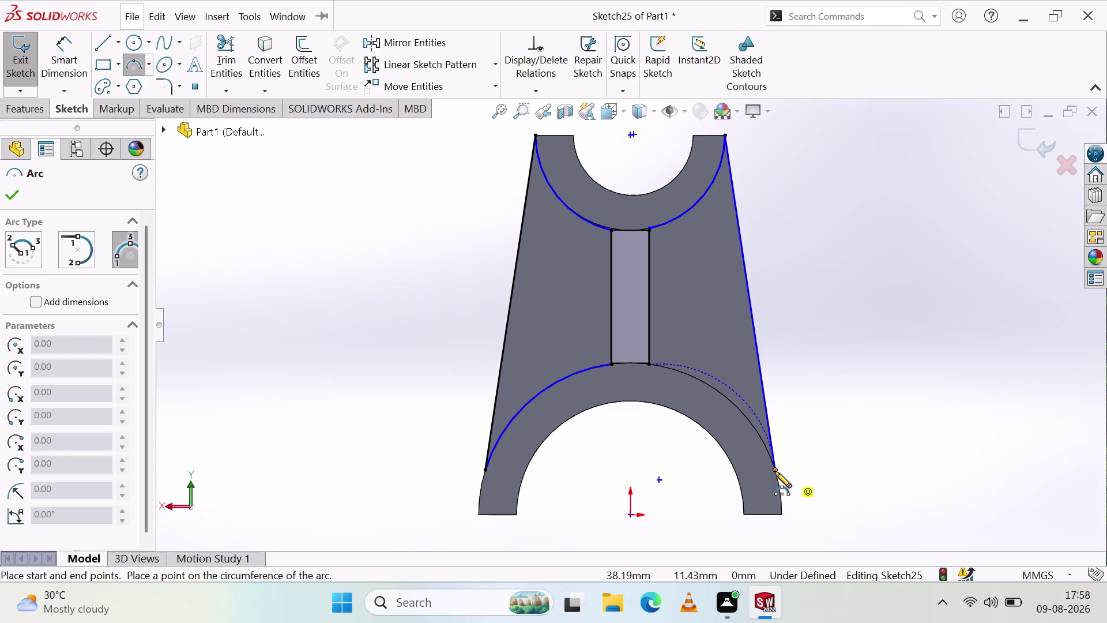
click(776, 471)
click(723, 395)
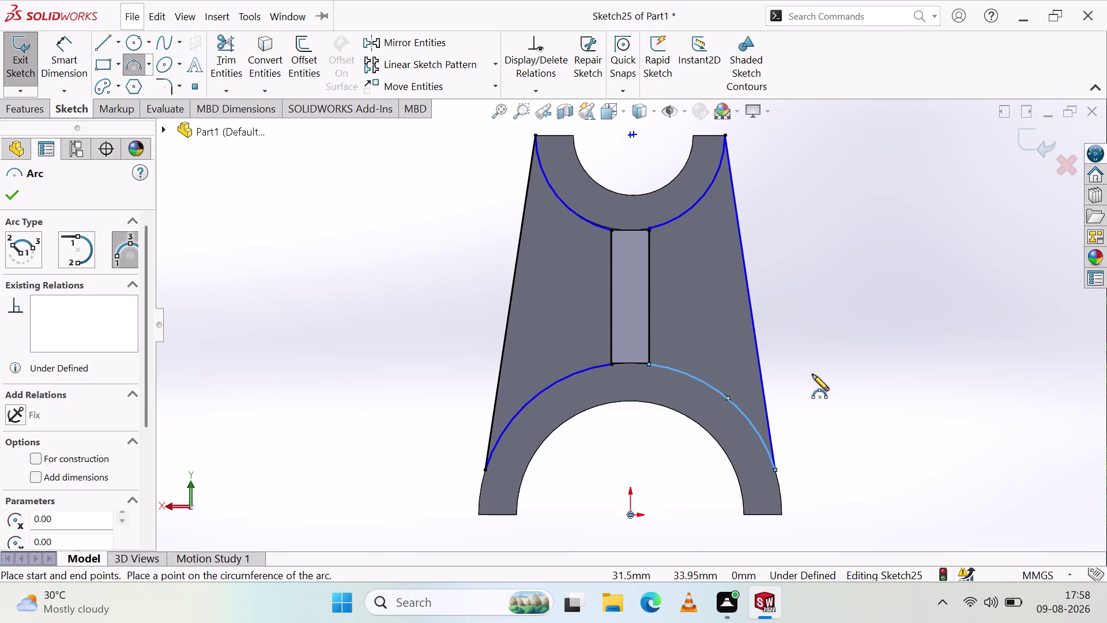
key(Escape)
key(Escape)
key(Escape)
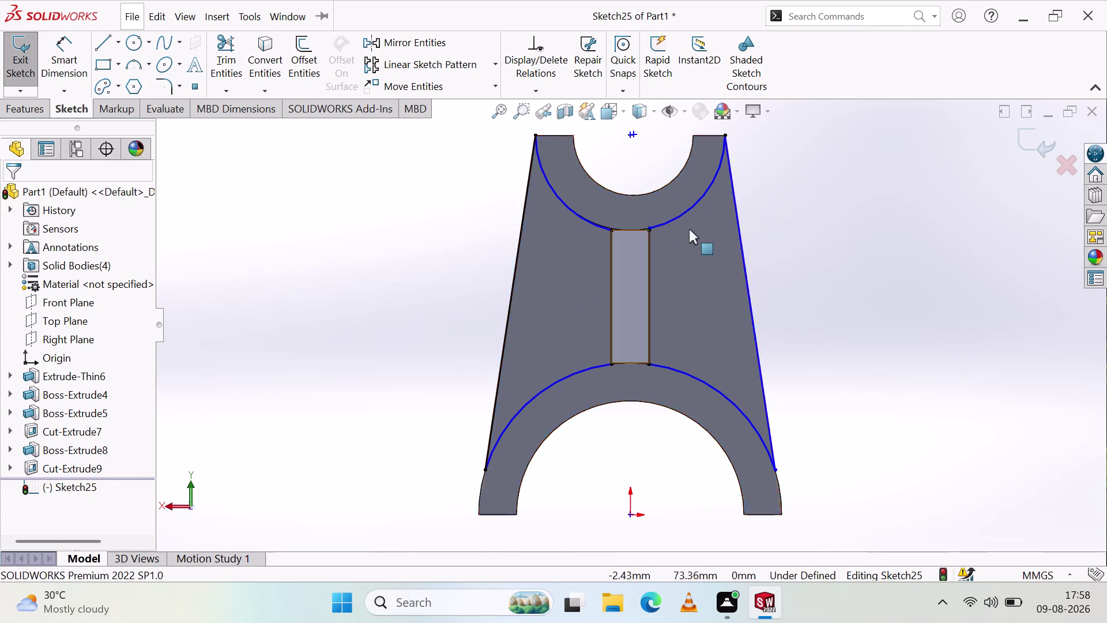
click(11, 67)
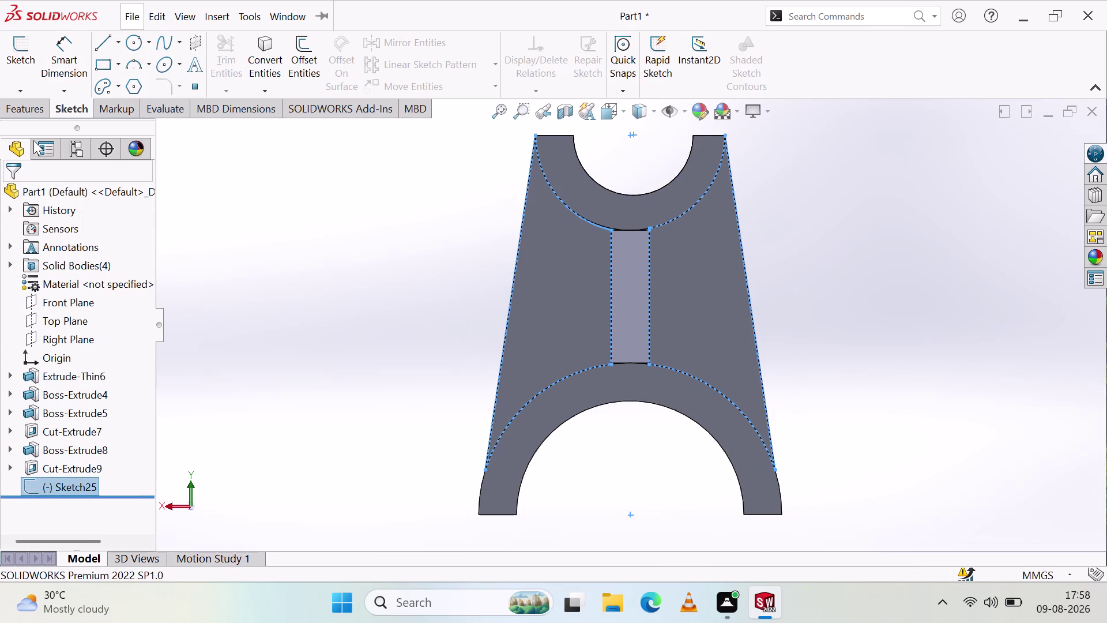
click(18, 110)
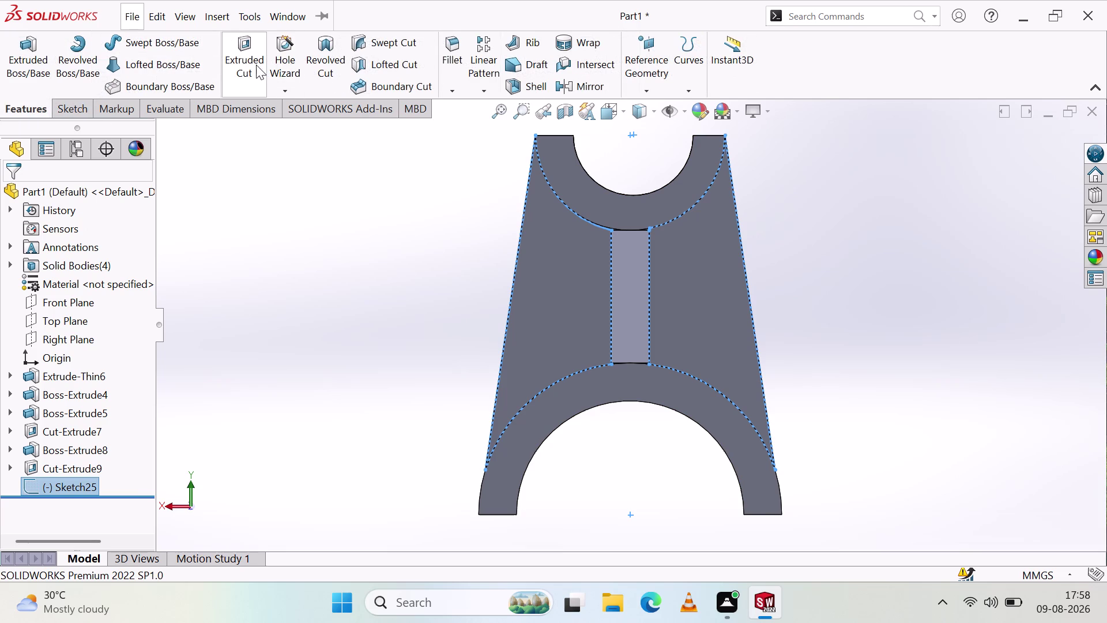
Cut the left and right Sketch25 web regions Through All, creating Cut-Extrude10.
drag(251, 63, 245, 65)
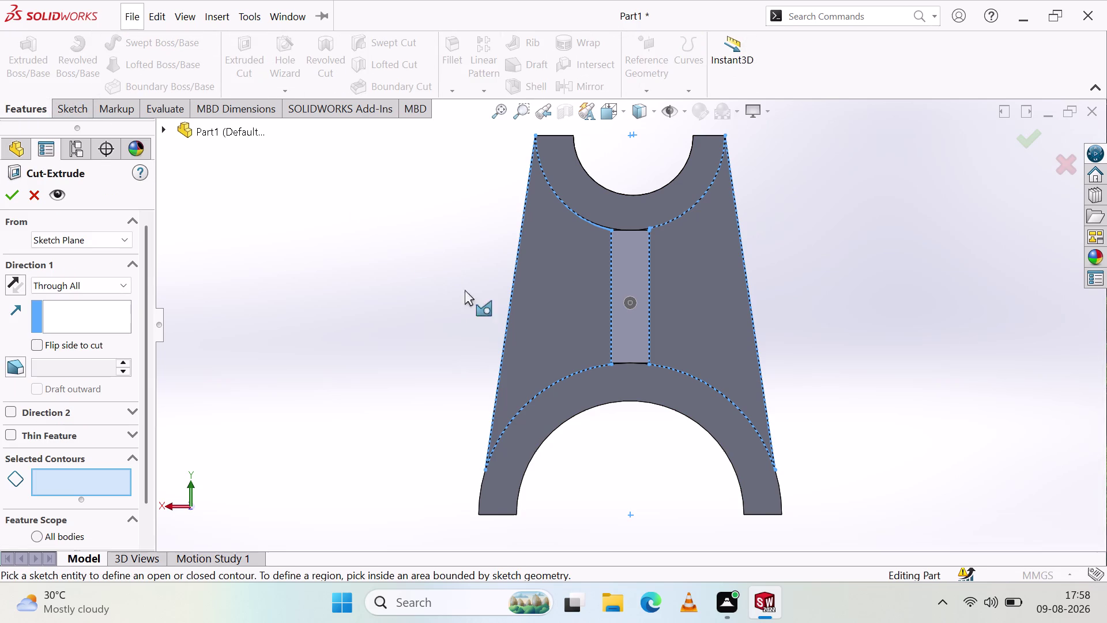
click(557, 309)
click(698, 241)
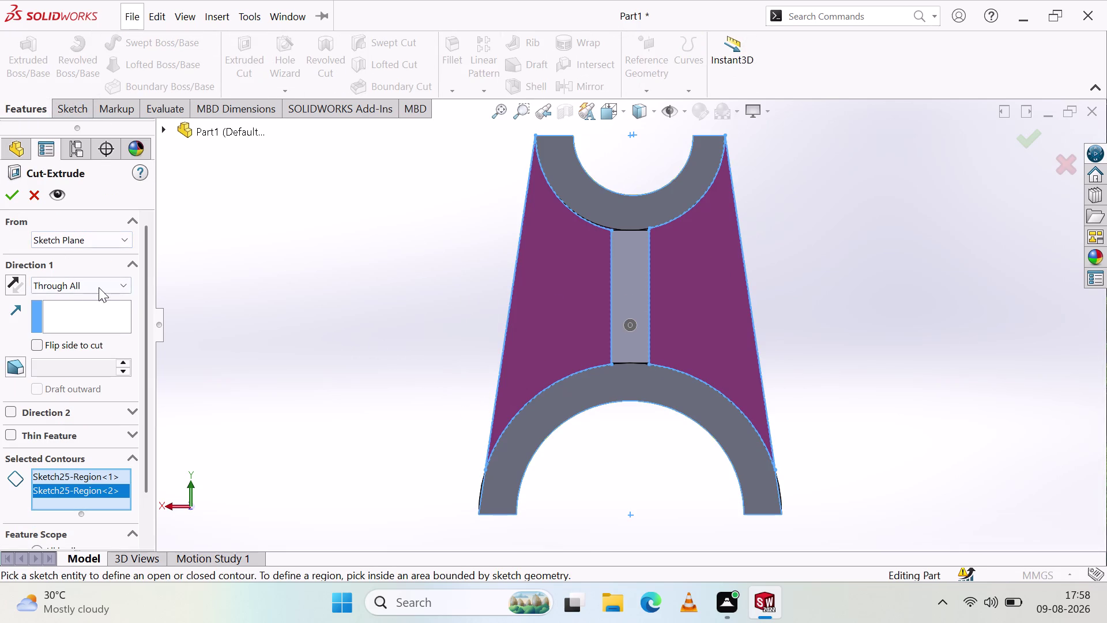
click(18, 199)
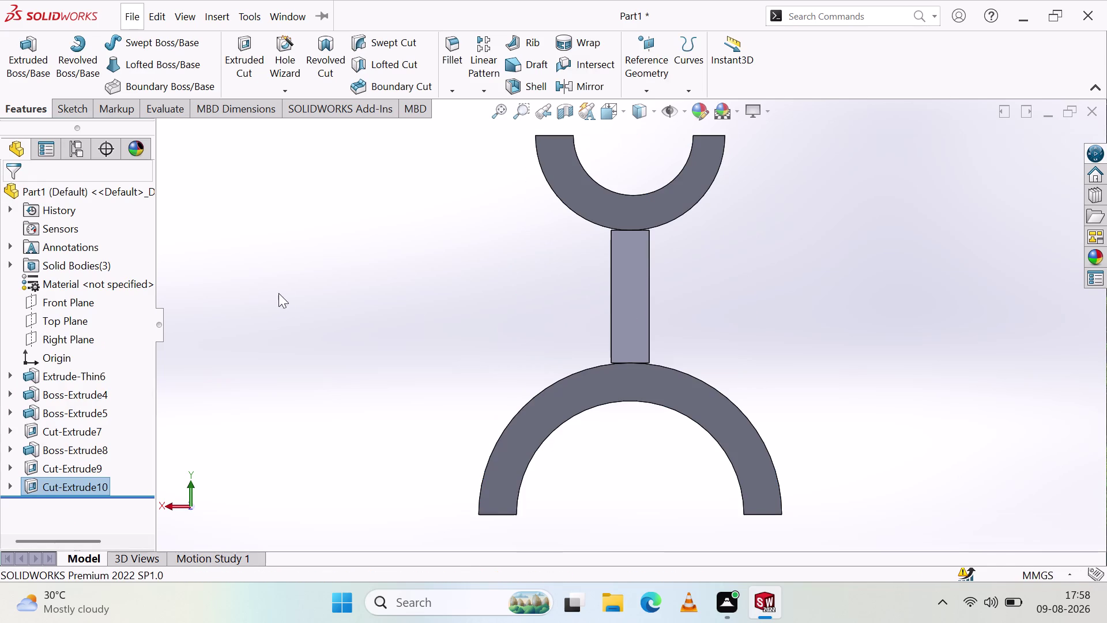
Inspect the cut result, then undo Cut-Extrude10 with Ctrl+Z.
middle_drag(298, 297, 298, 279)
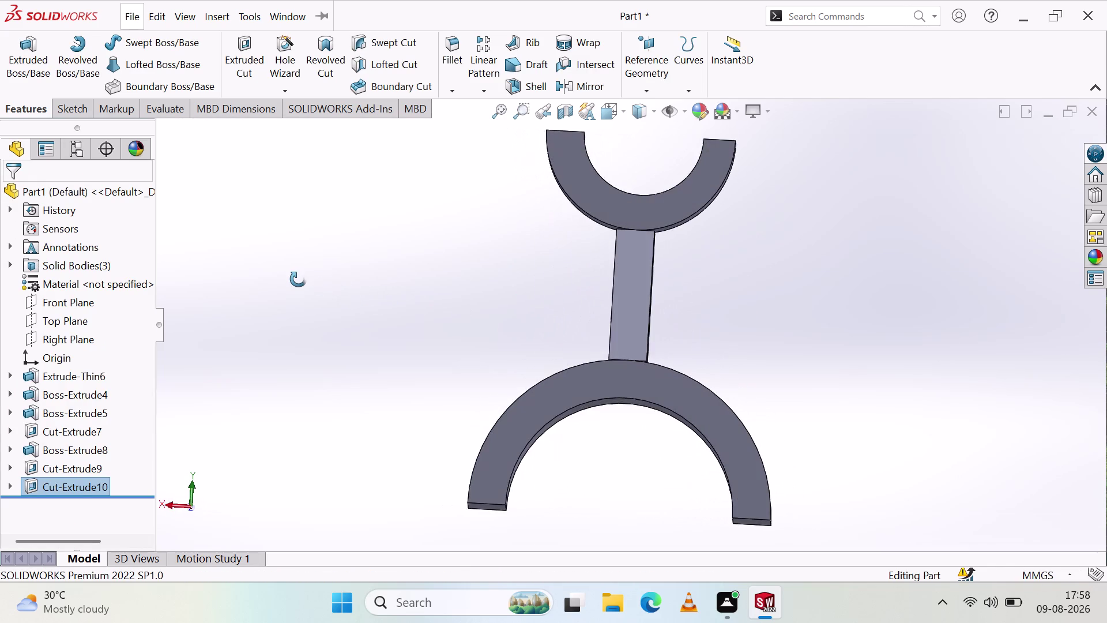
middle_drag(298, 279, 307, 285)
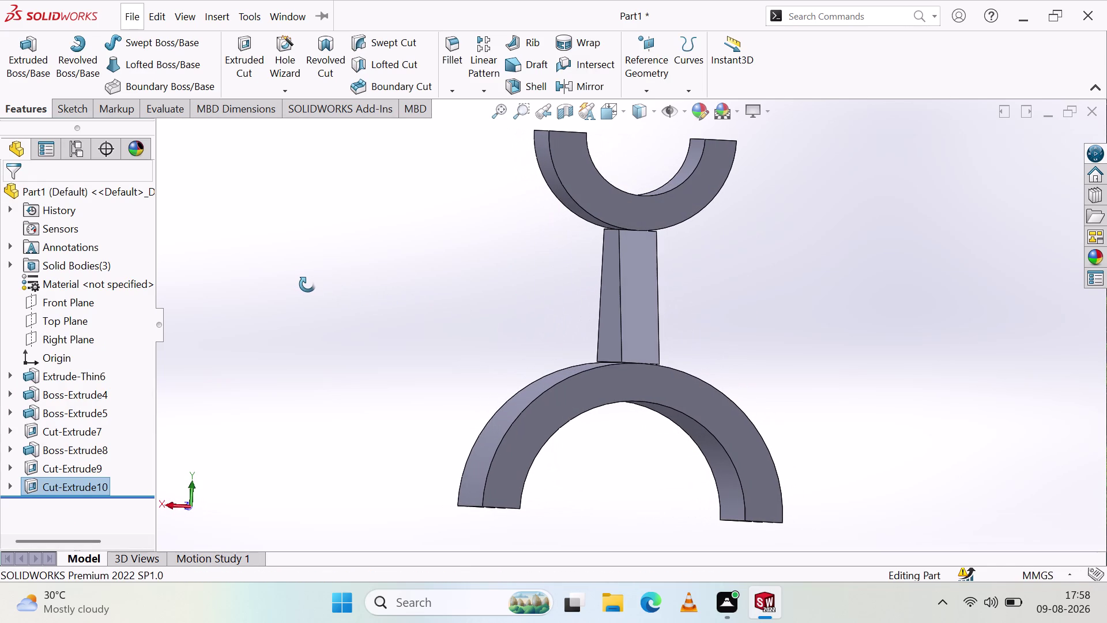
middle_drag(307, 284, 248, 289)
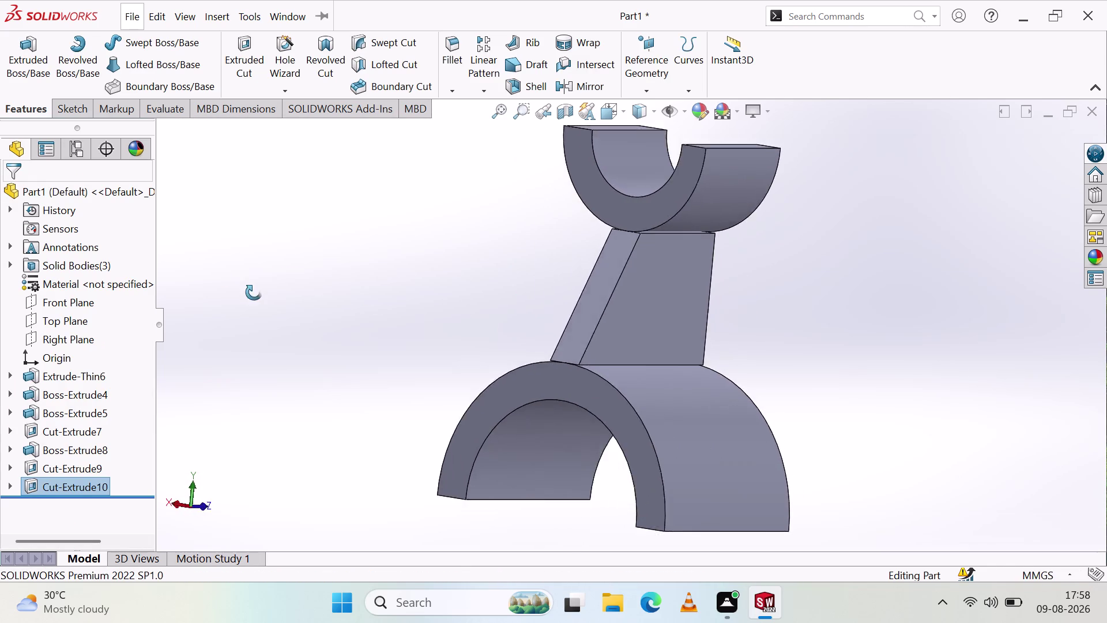
middle_drag(248, 289, 281, 304)
scroll(up, 3)
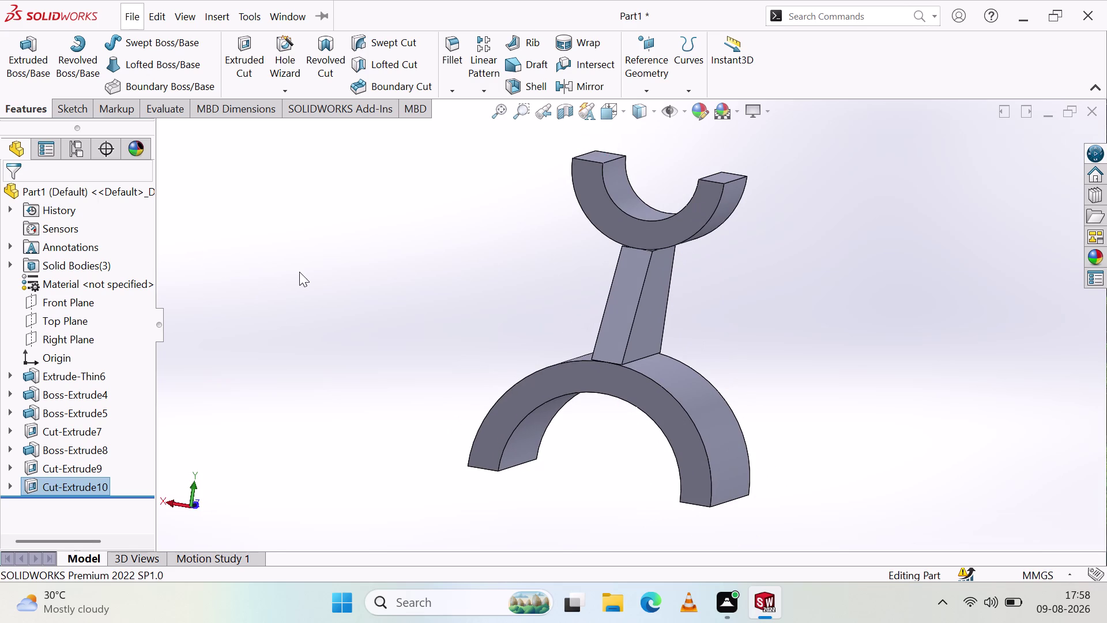
key(ctrl+z)
key(Escape)
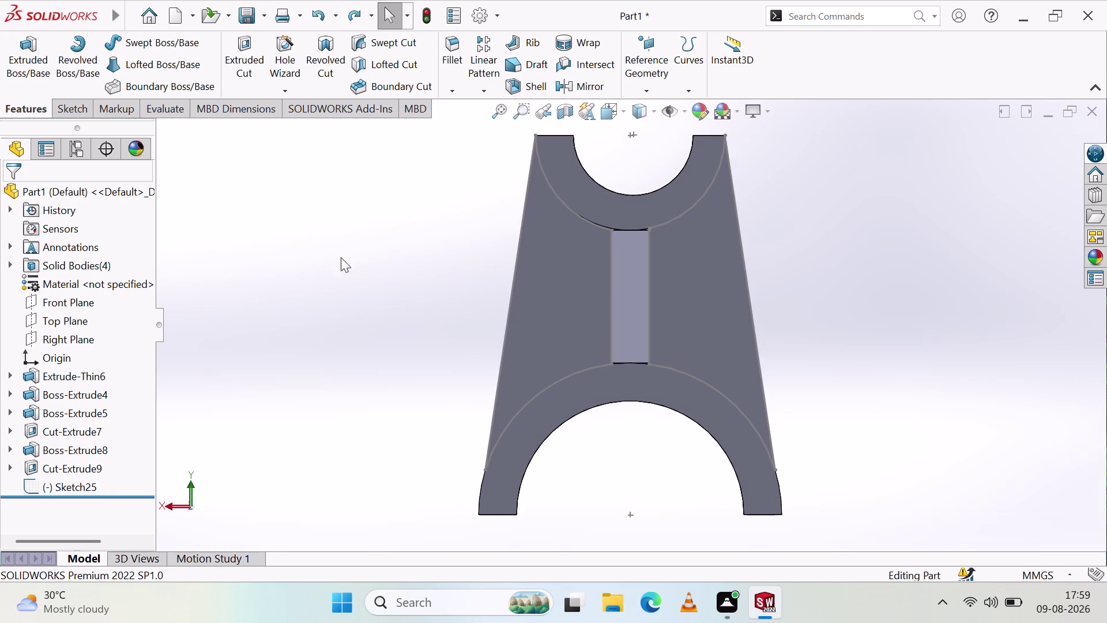
key(Escape)
key(Escape)
Orbit around the restored plate to inspect its sides.
middle_drag(343, 288, 436, 307)
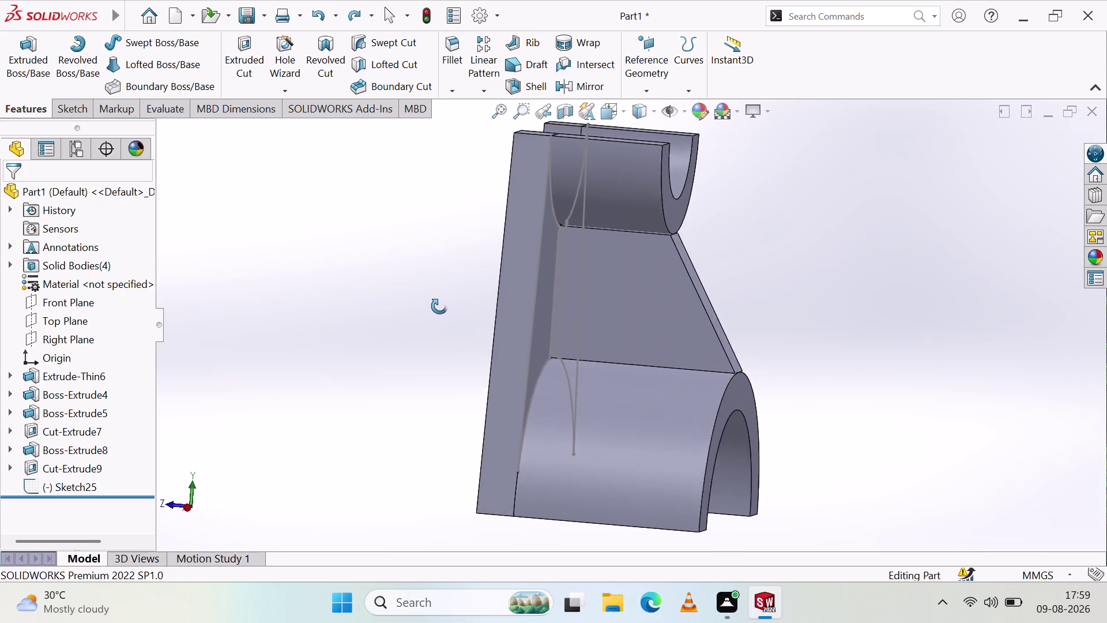
middle_drag(436, 307, 347, 281)
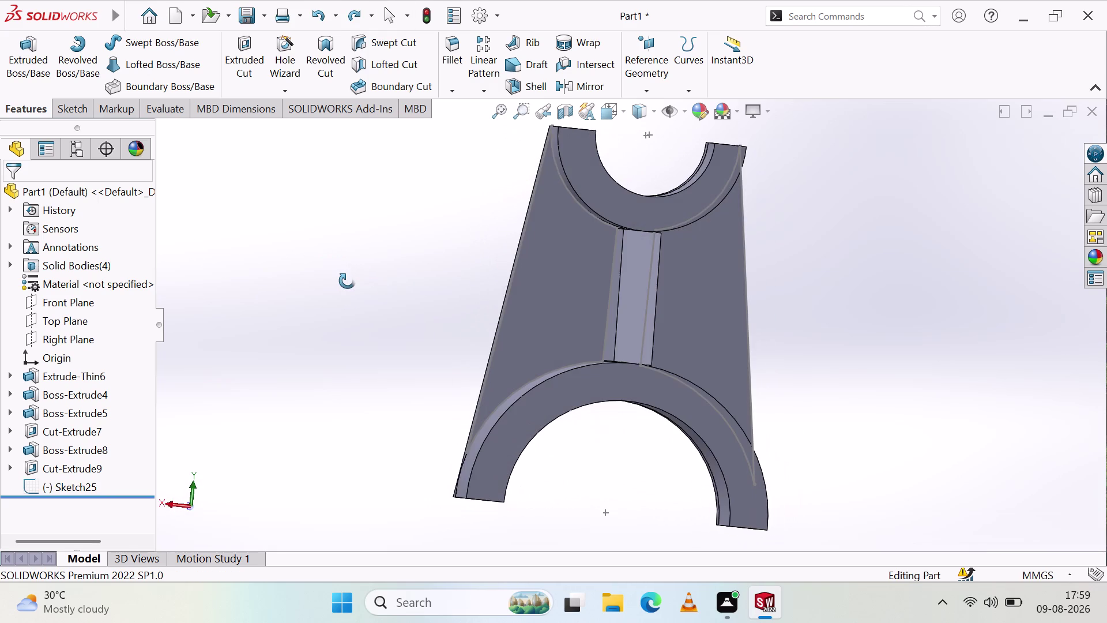
middle_drag(347, 281, 298, 283)
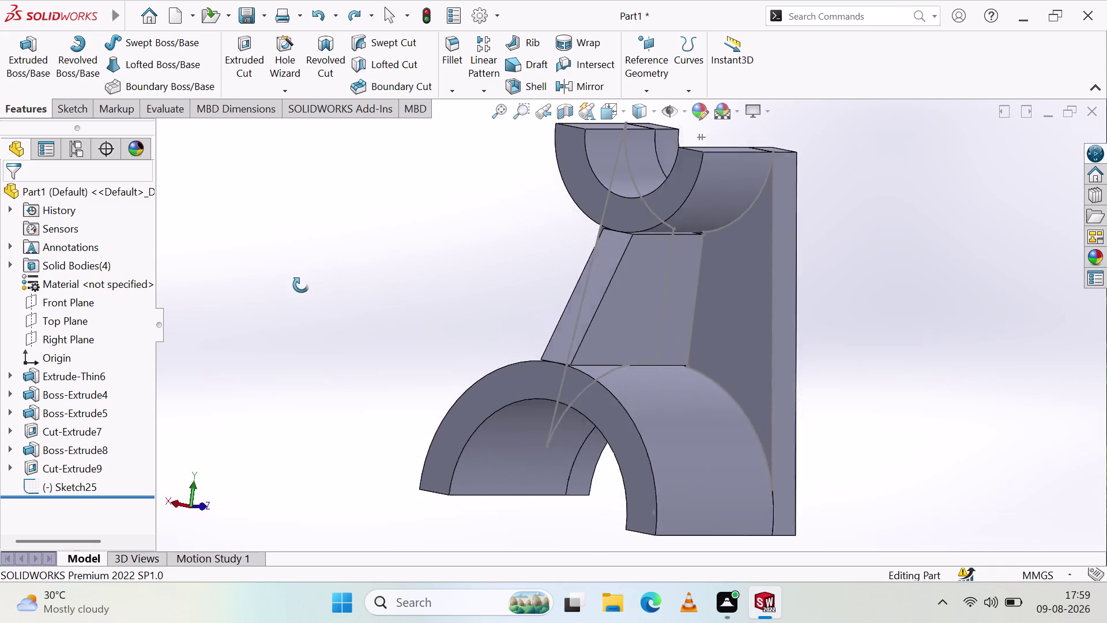
middle_drag(298, 284, 327, 303)
key(Escape)
key(Escape)
key(Escape)
Check the Left and Front standard views, then reopen Sketch25 for editing.
click(222, 459)
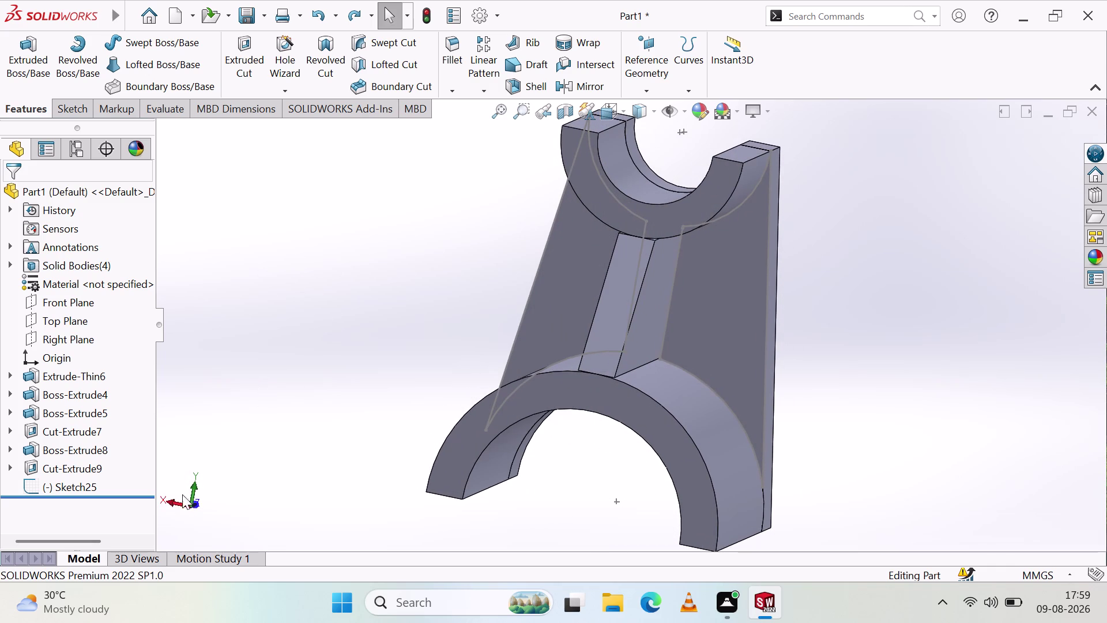
click(168, 502)
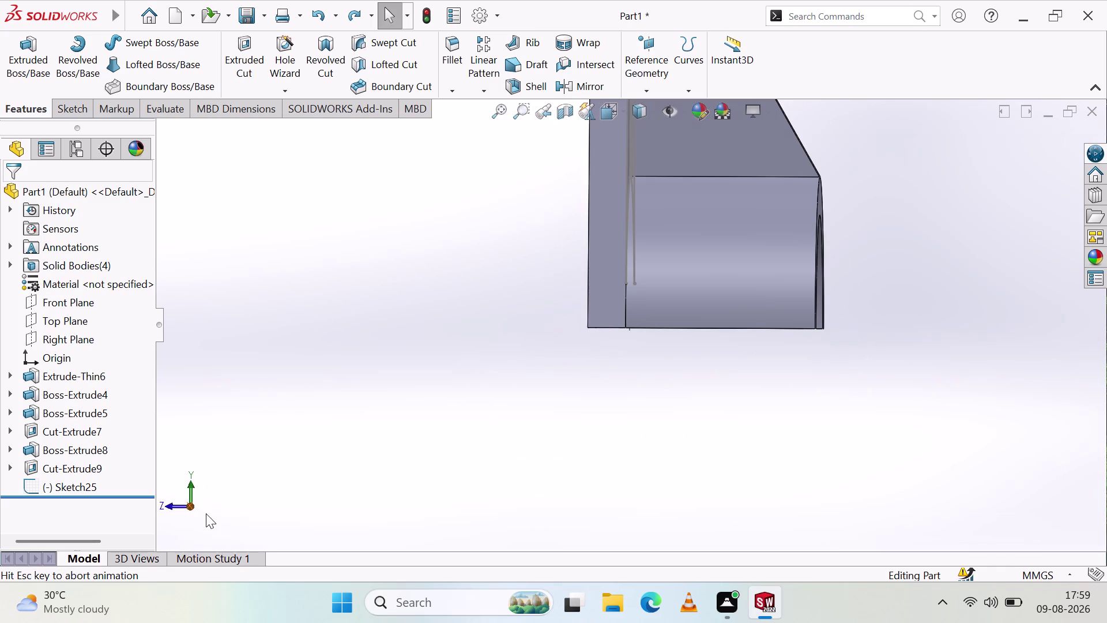
click(191, 505)
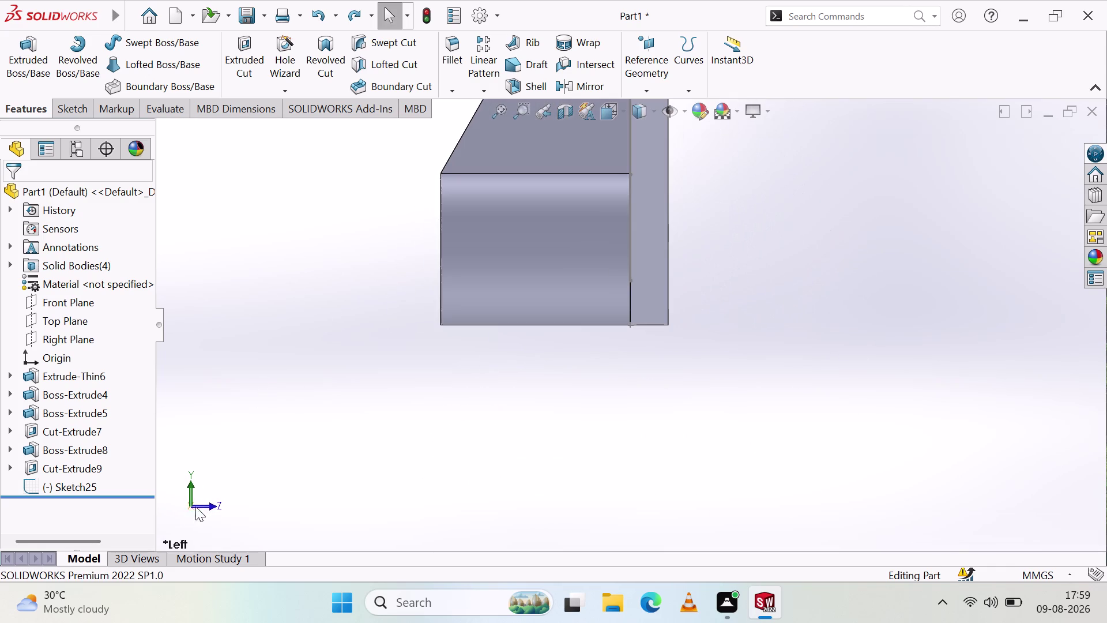
click(215, 507)
scroll(up, 3)
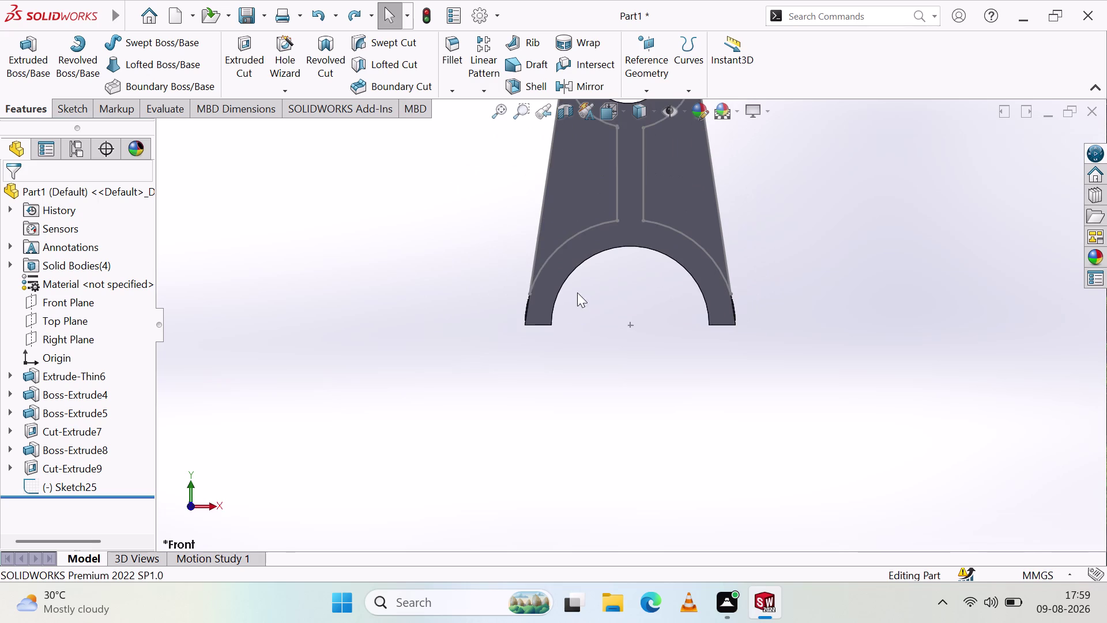
middle_drag(671, 188, 680, 247)
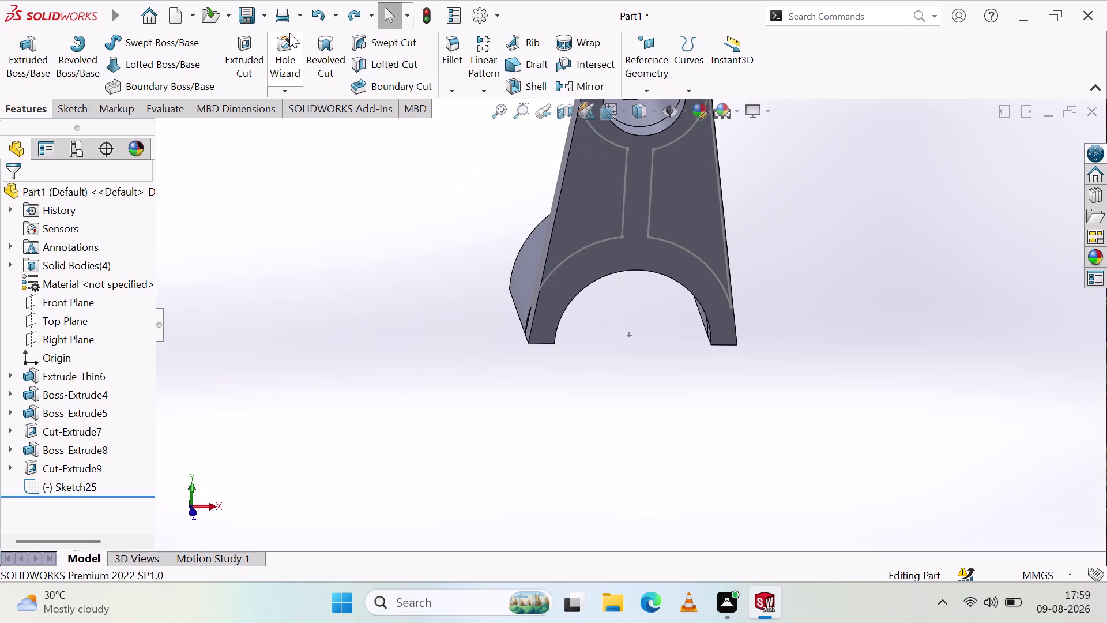
click(310, 14)
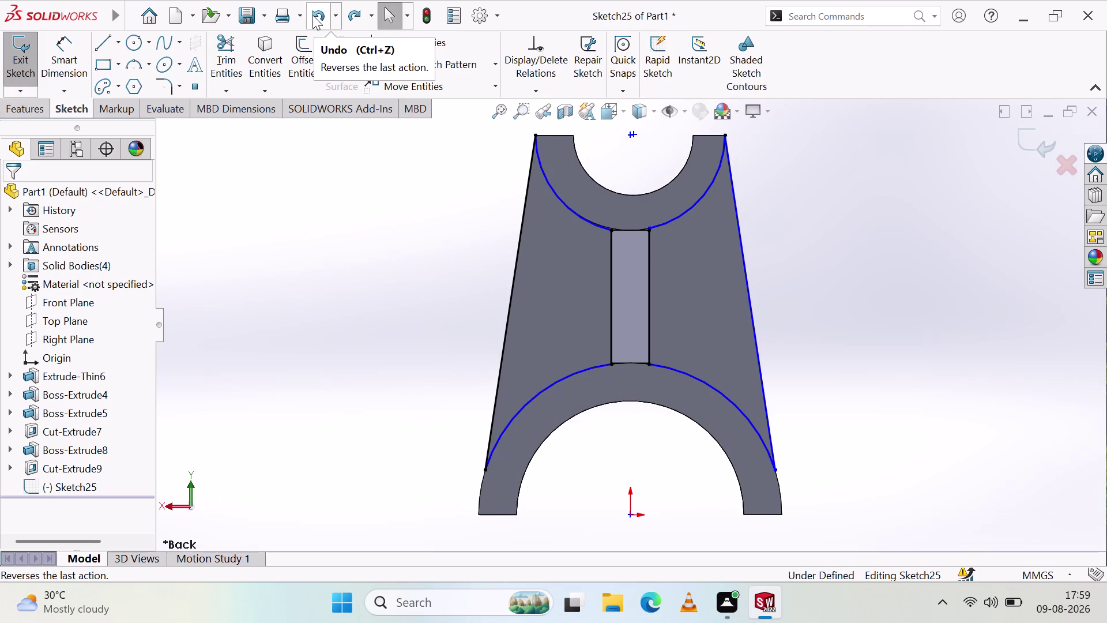
Undo the recently drawn arcs and lines in Sketch25.
click(313, 15)
click(313, 17)
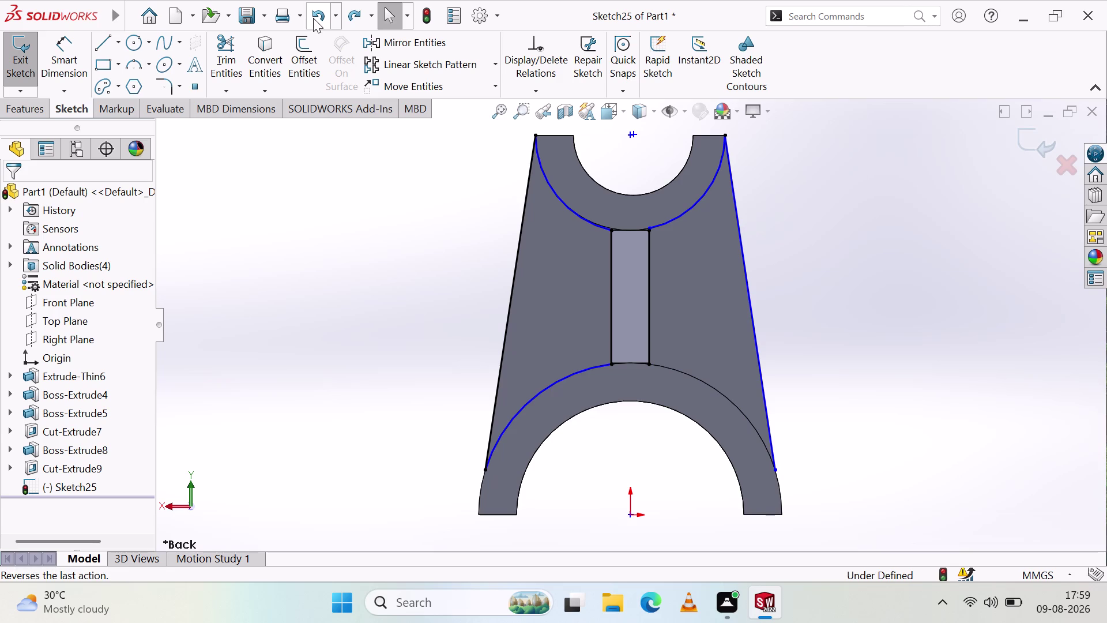
click(320, 18)
triple_click(321, 18)
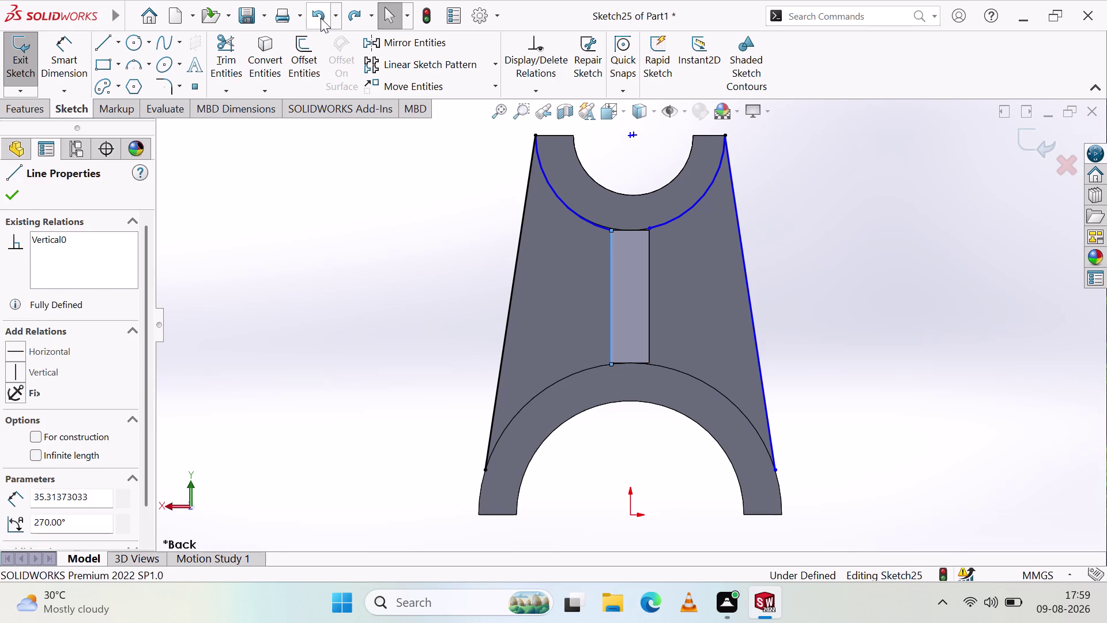
click(321, 18)
click(320, 17)
click(322, 19)
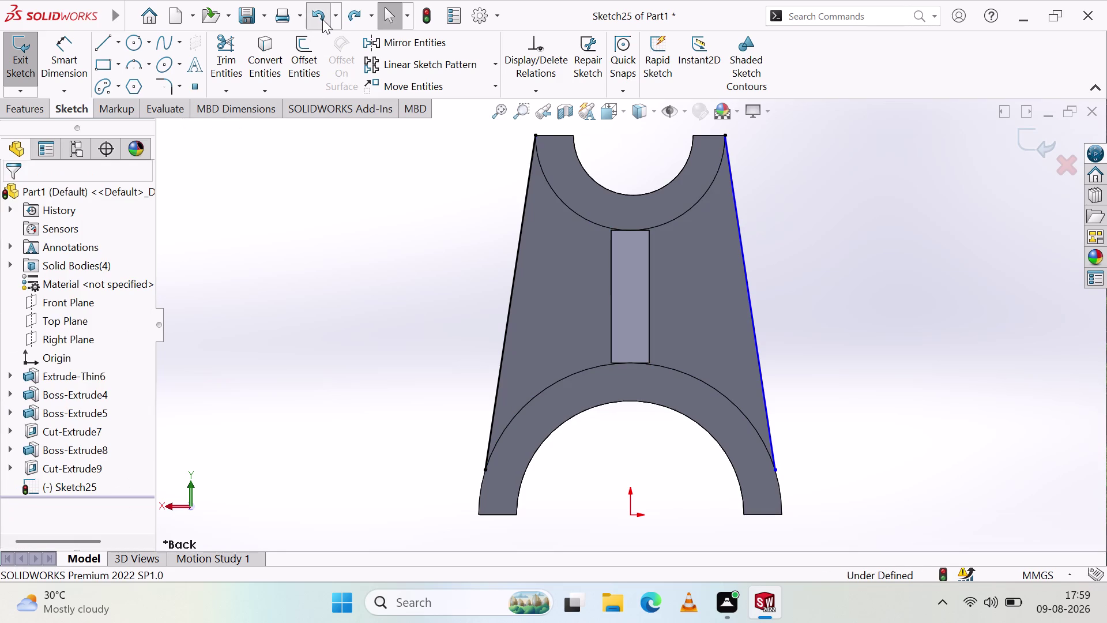
Select and clear the bracket's front face, then orbit to inspect the bracket.
click(323, 19)
click(322, 19)
click(322, 19)
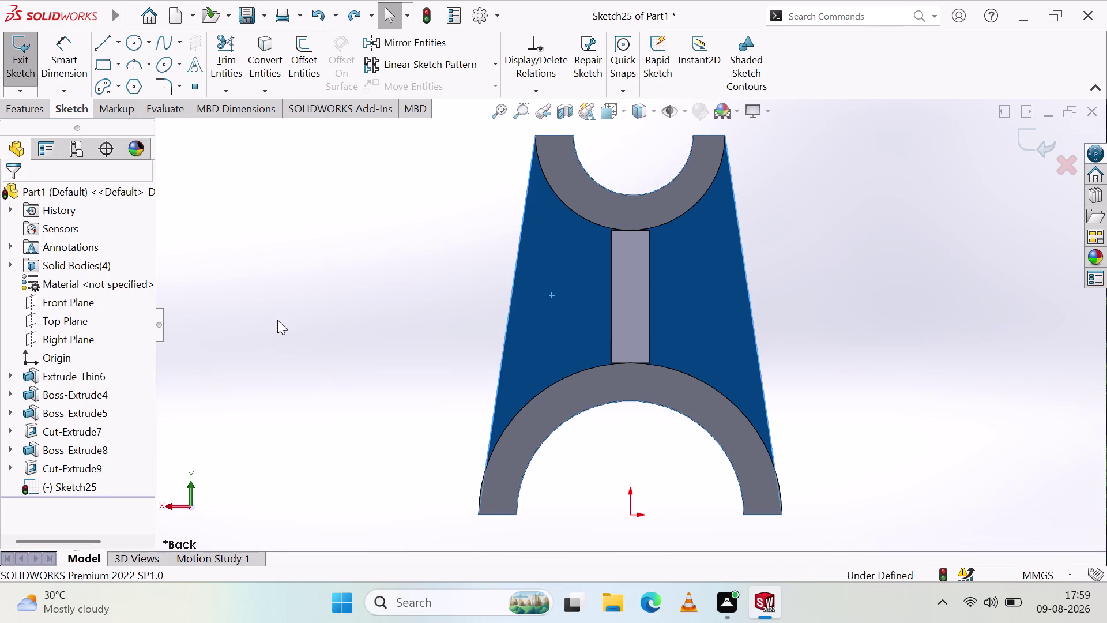
key(Escape)
key(Escape)
middle_drag(395, 356, 395, 345)
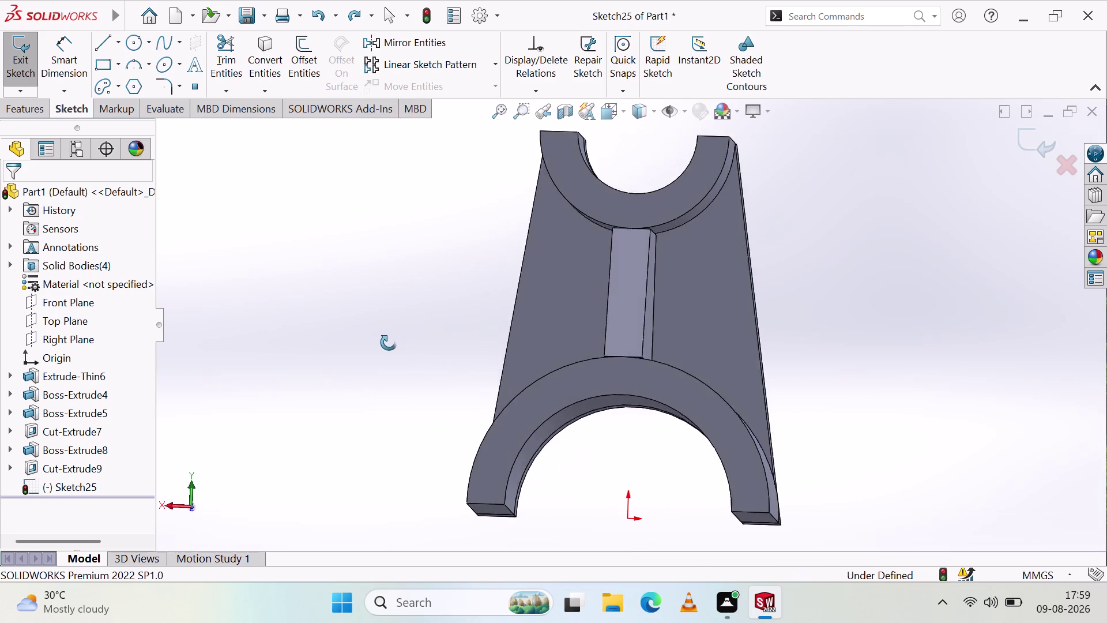
middle_drag(395, 345, 394, 367)
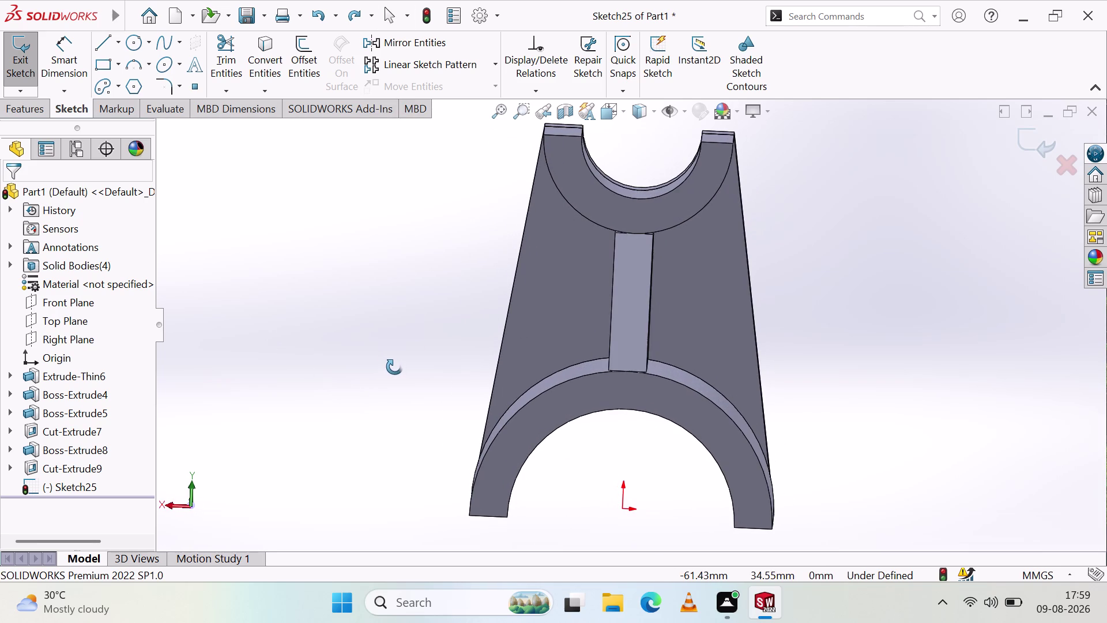
middle_drag(395, 367, 386, 365)
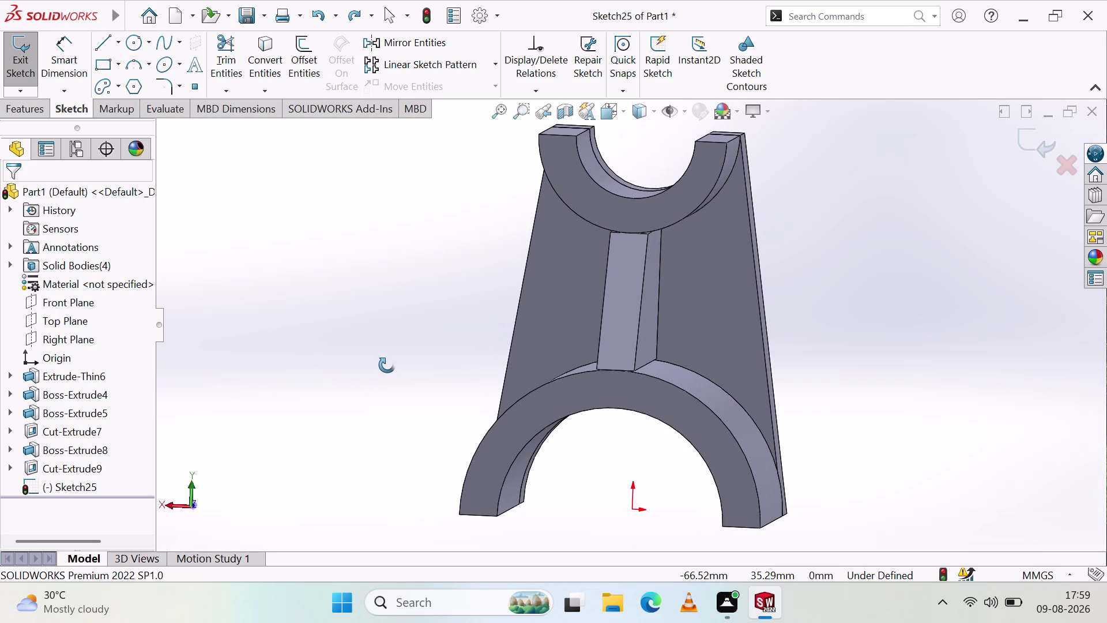
middle_drag(387, 365, 306, 343)
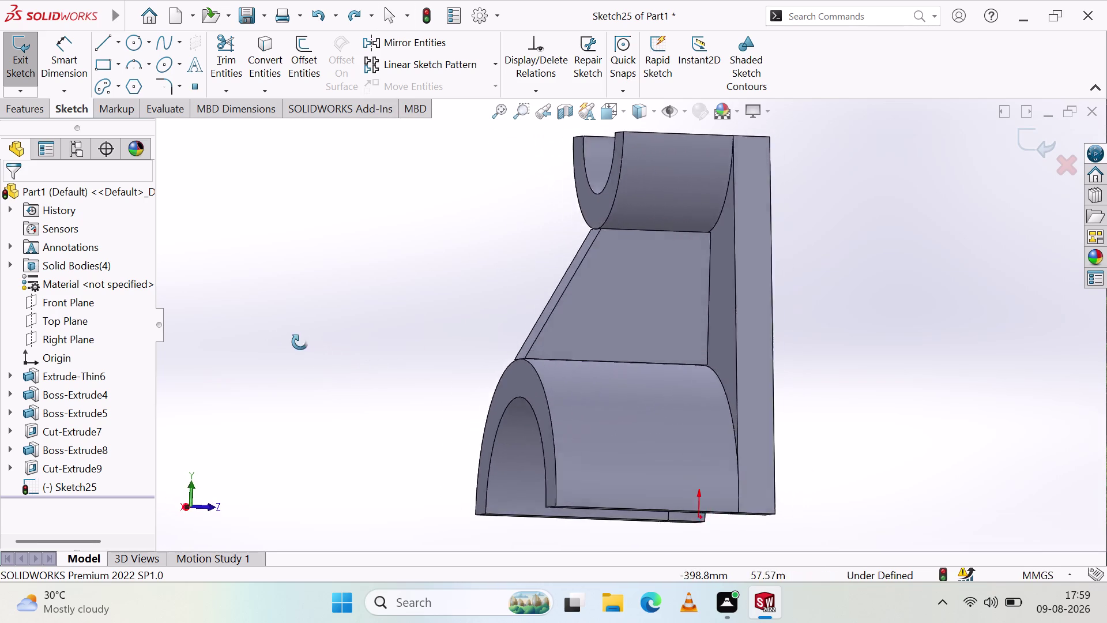
middle_drag(305, 343, 407, 412)
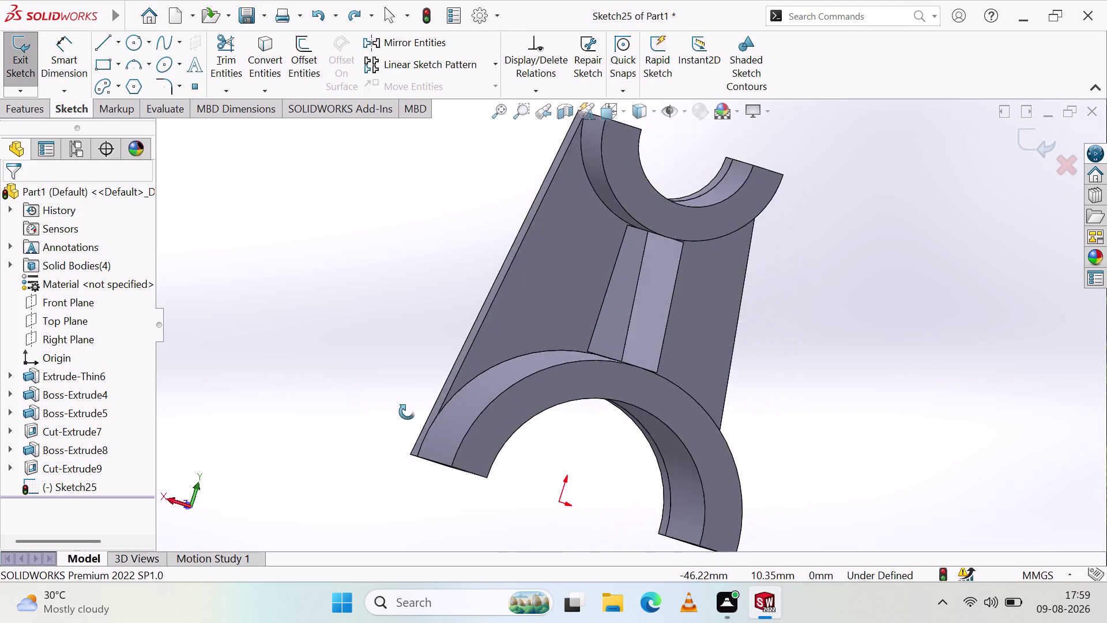
middle_drag(407, 412, 309, 374)
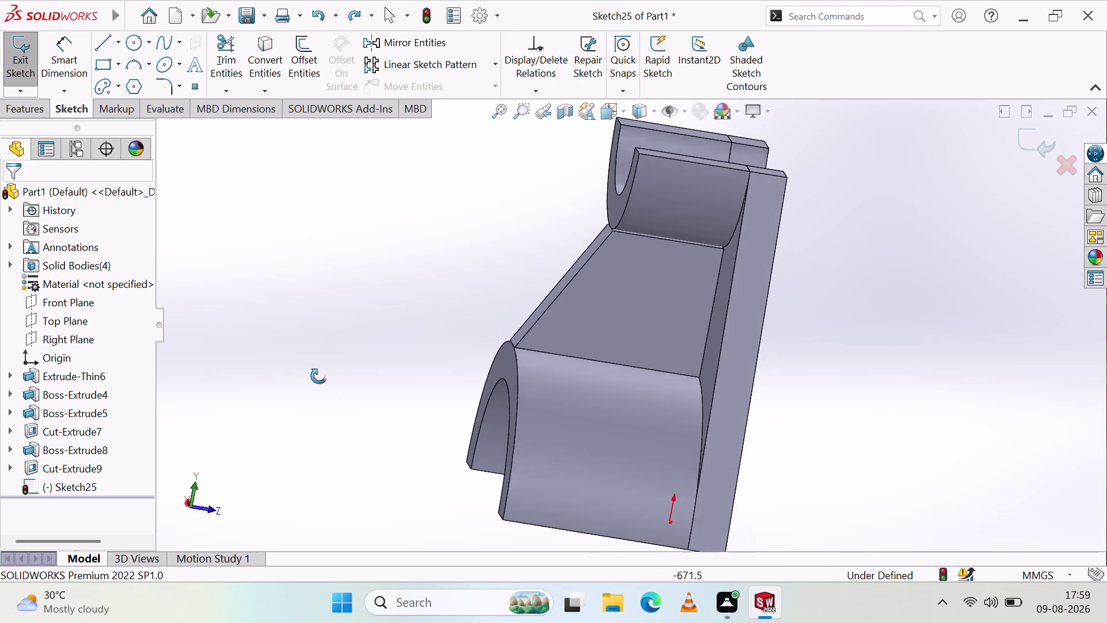
middle_drag(309, 373, 402, 413)
Select the front face and exit Sketch25 without keeping it.
click(520, 323)
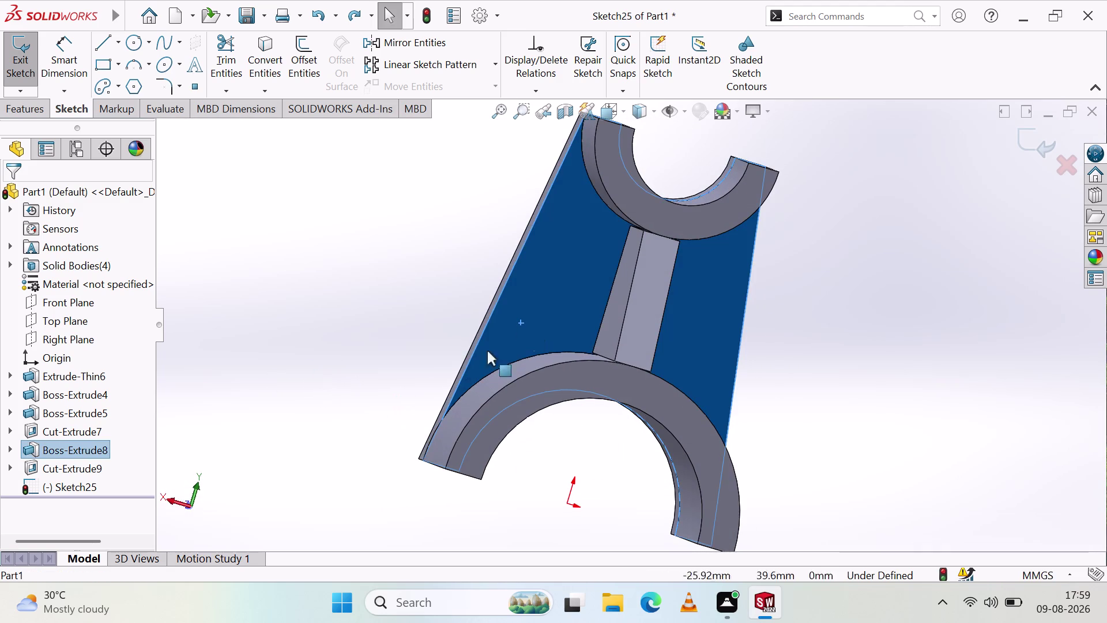
click(67, 107)
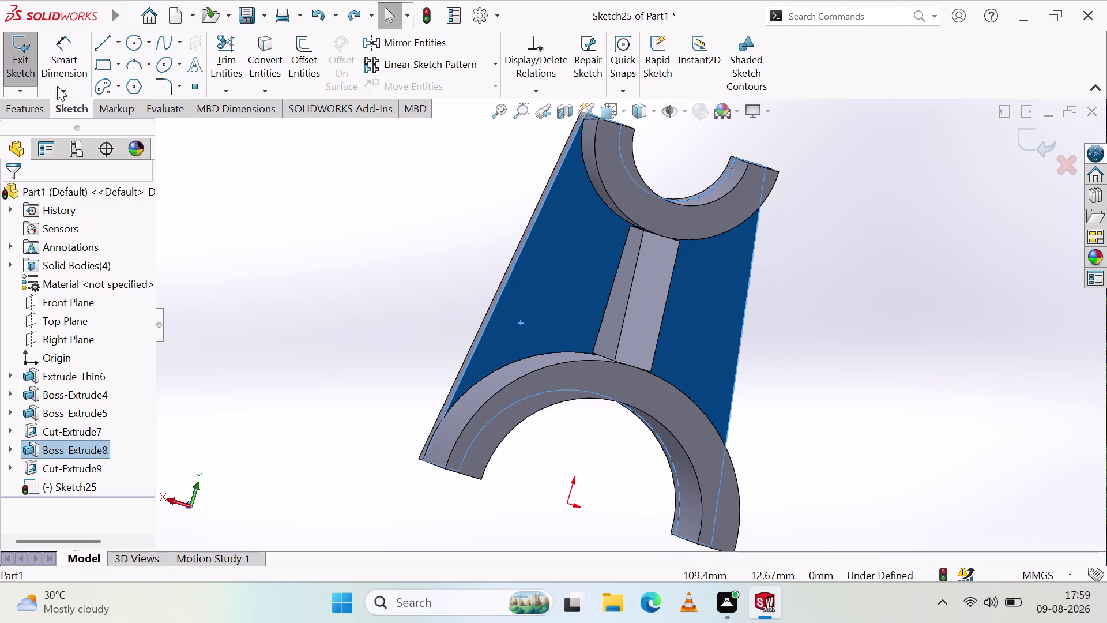
click(16, 58)
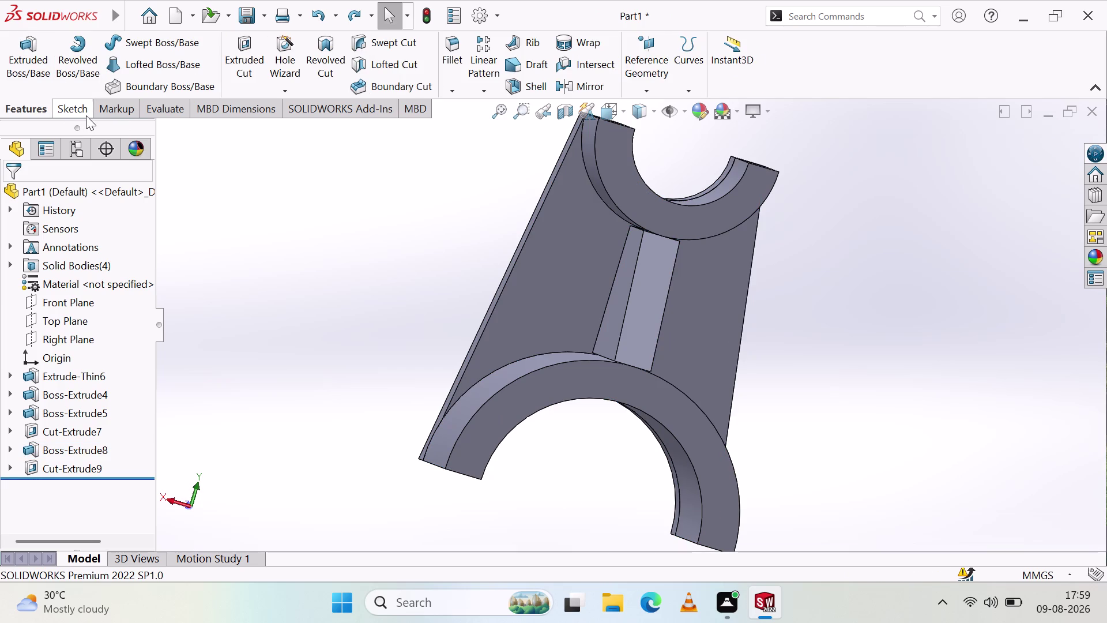
click(76, 108)
click(590, 266)
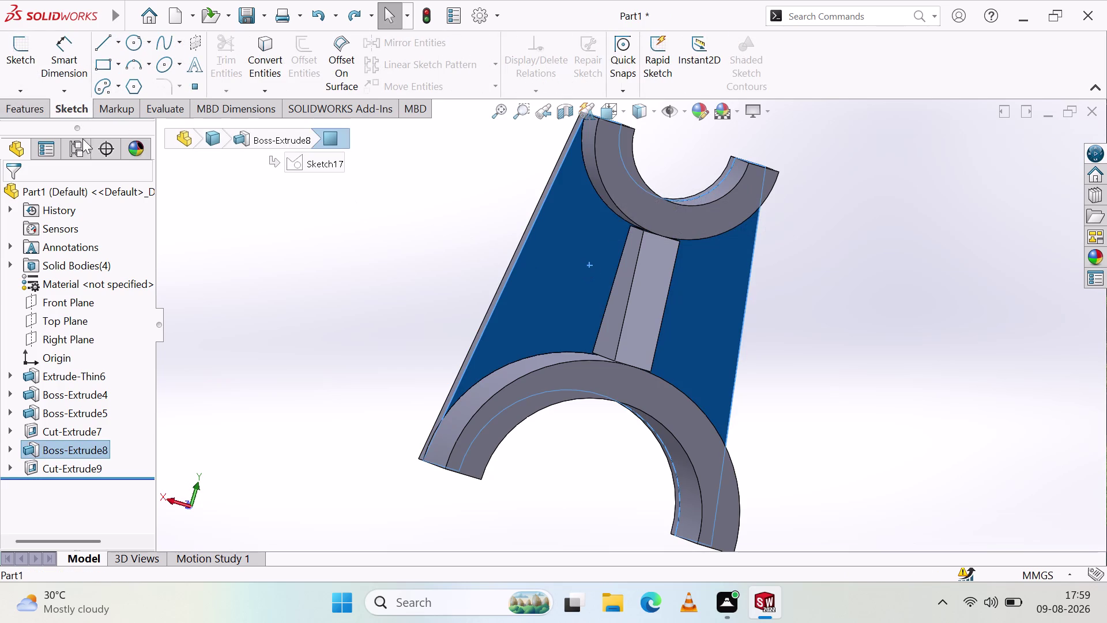
click(104, 52)
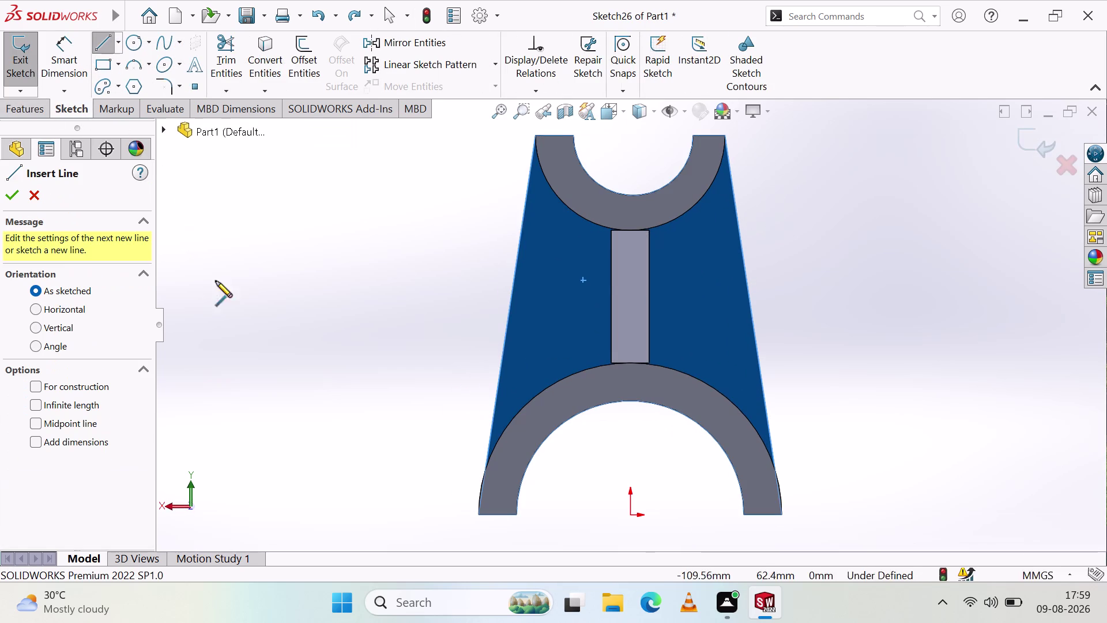
key(Escape)
key(Escape)
key(Escape)
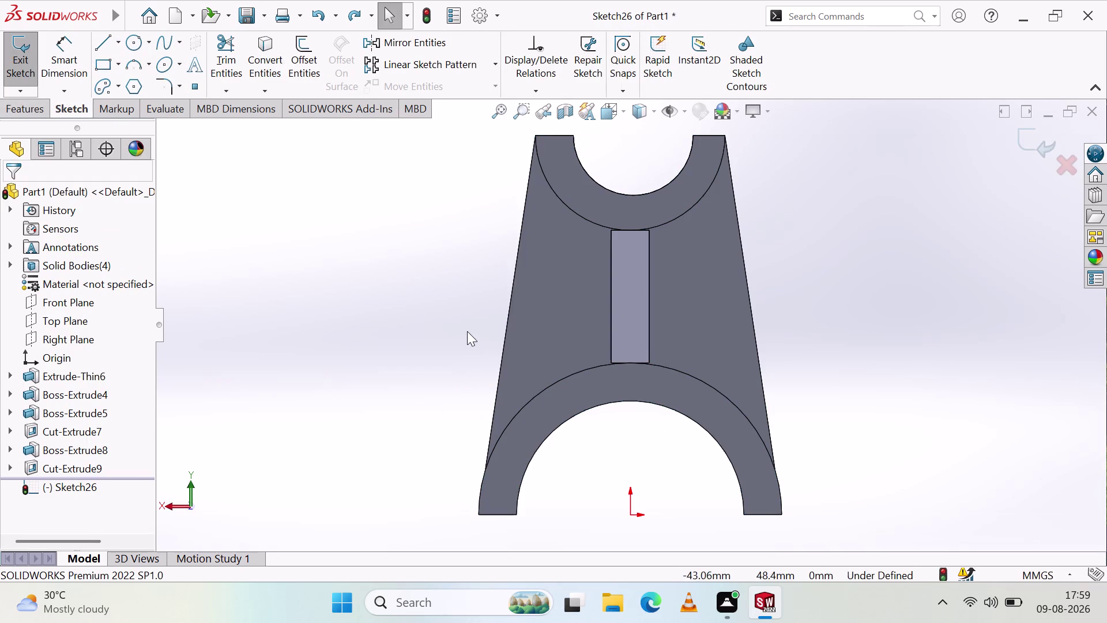
middle_drag(868, 352, 845, 352)
scroll(up, 3)
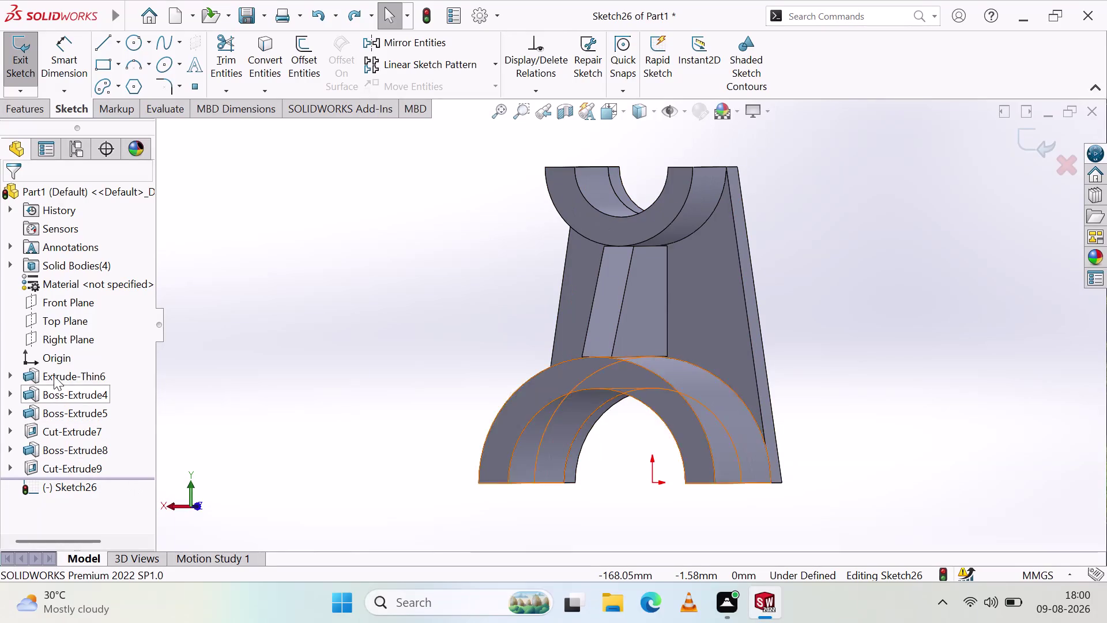
click(53, 320)
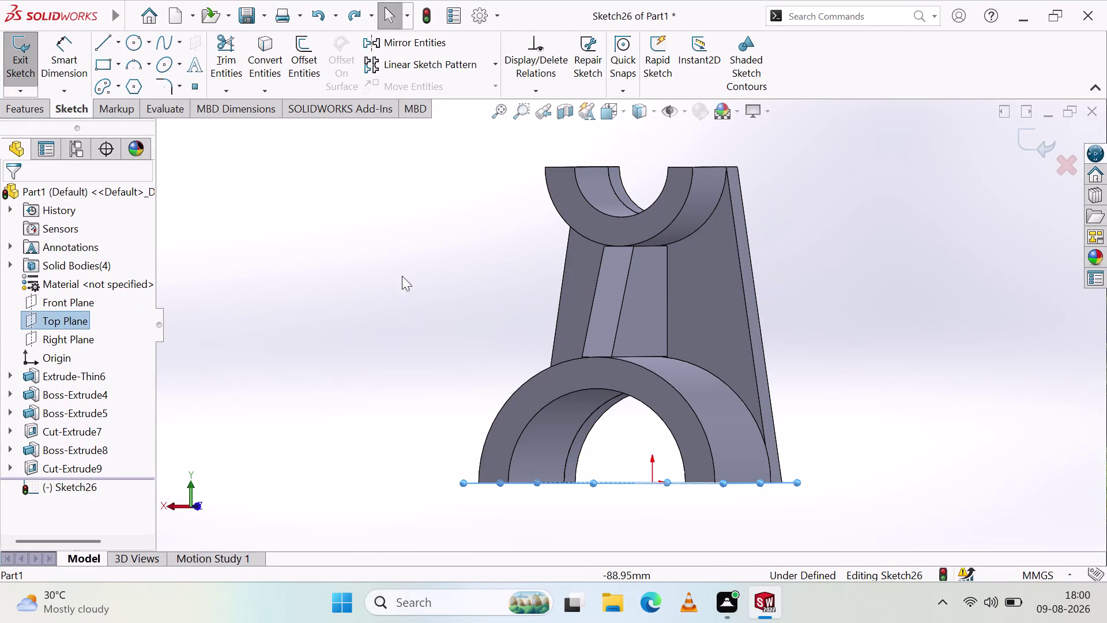
click(2, 55)
click(12, 57)
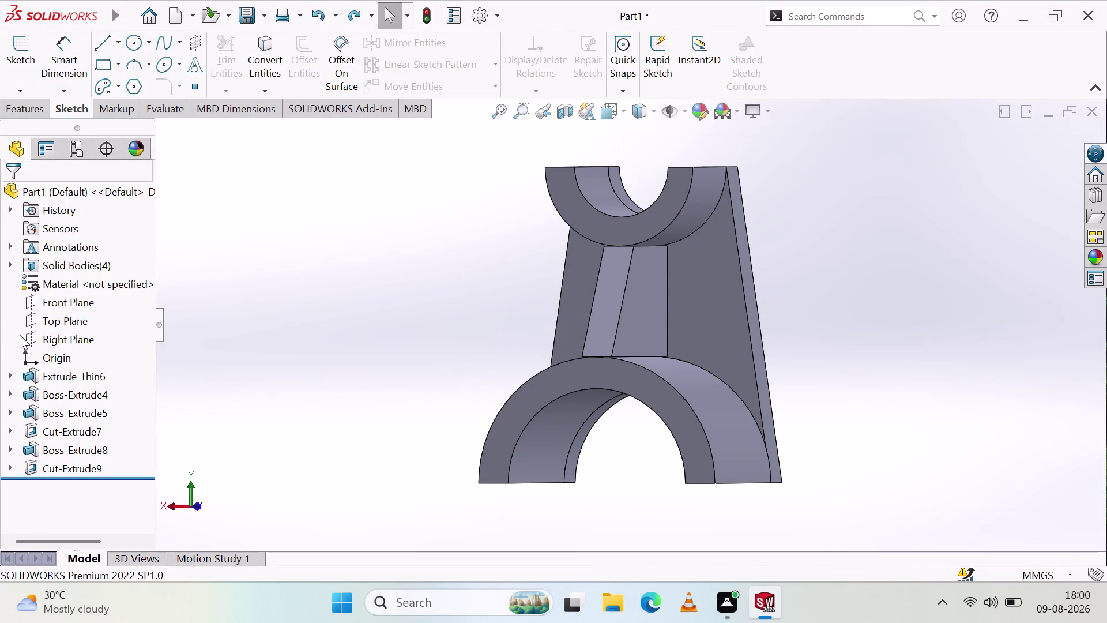
click(45, 319)
Start Sketch27 on the selected Top Plane and clear the selection.
click(231, 139)
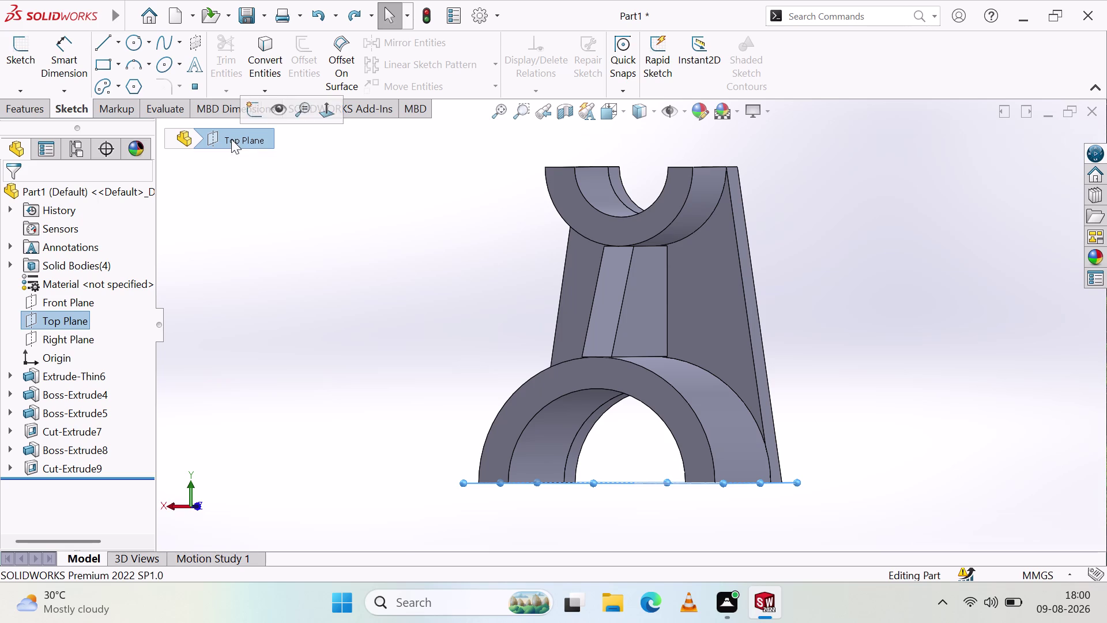
middle_drag(629, 188, 663, 345)
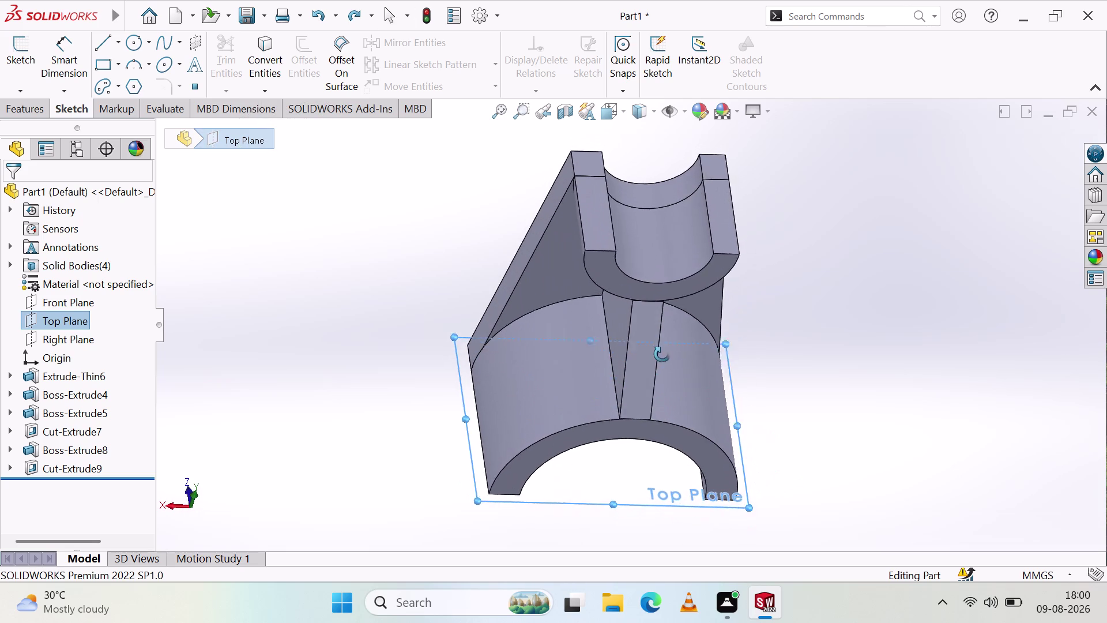
middle_drag(663, 346, 640, 284)
middle_click(639, 284)
click(20, 54)
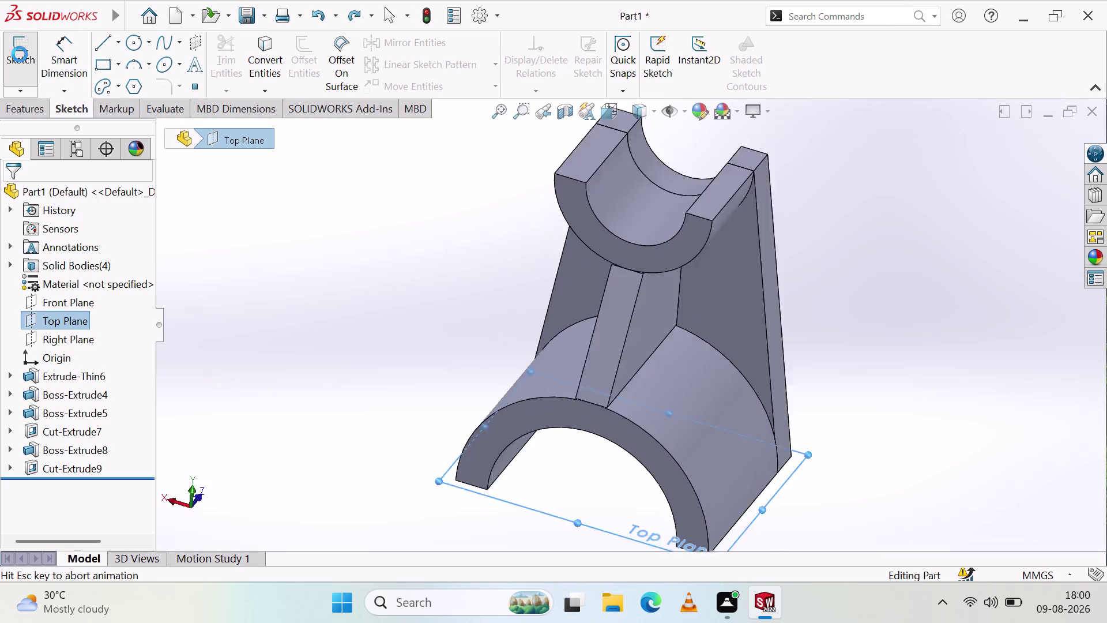
scroll(up, 3)
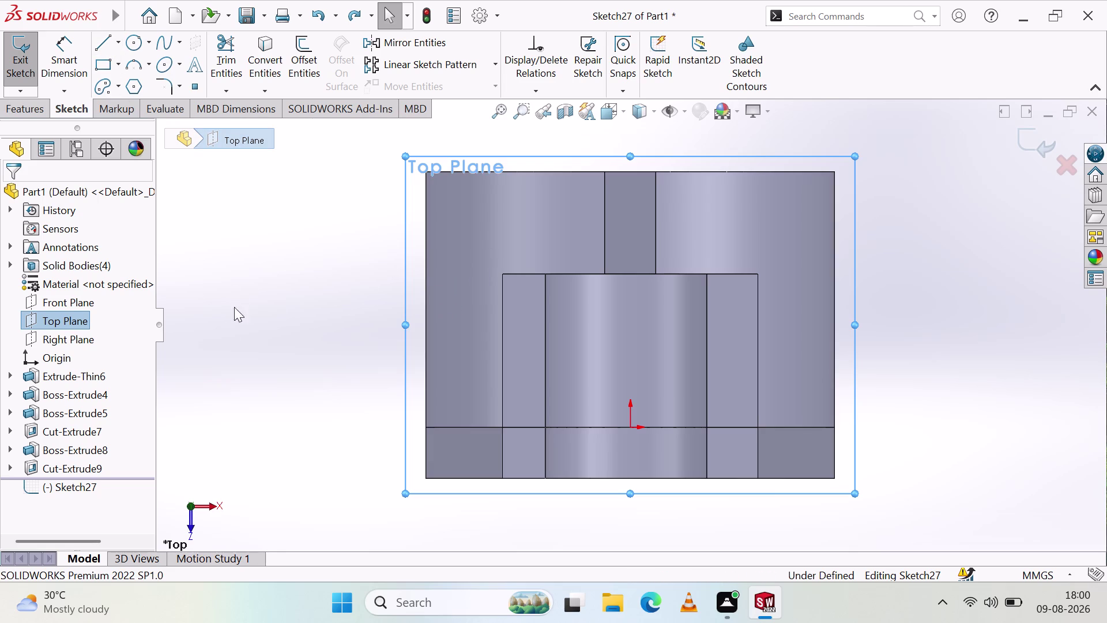
key(Escape)
key(Escape)
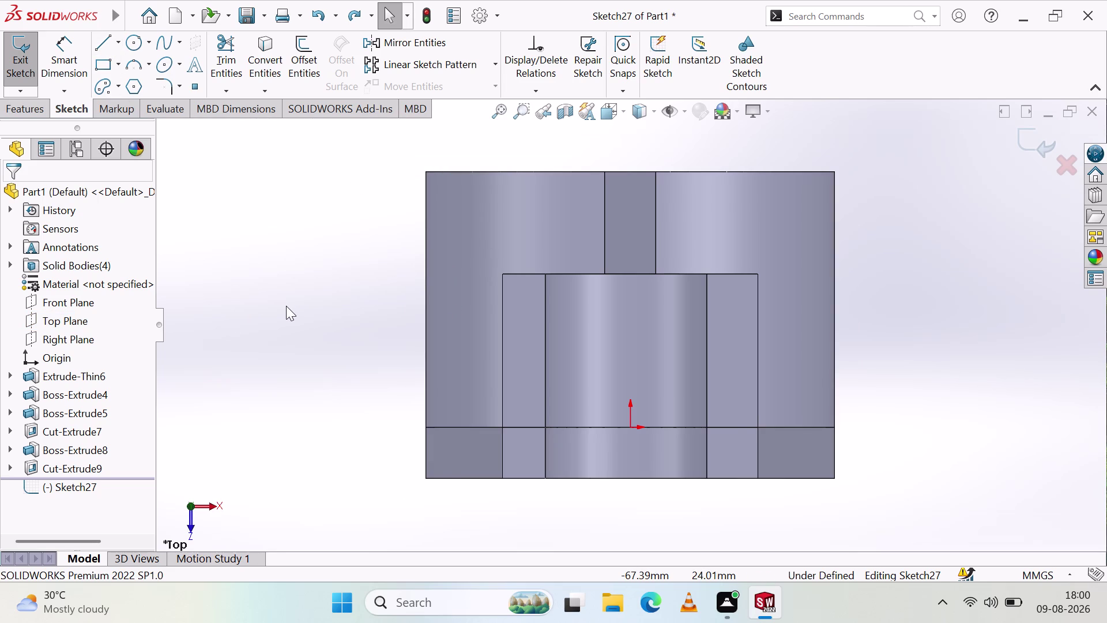
Orbit the bracket to view the empty Sketch27 from below.
middle_drag(290, 303, 462, 403)
scroll(up, 3)
middle_drag(369, 279, 379, 435)
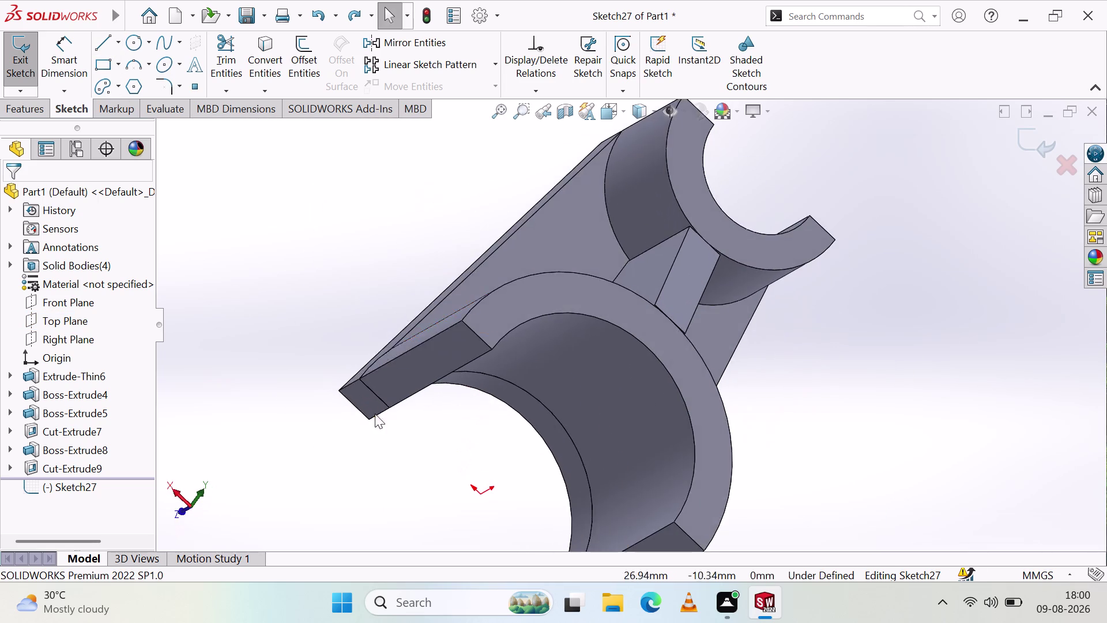
scroll(up, 3)
middle_drag(403, 246, 355, 225)
middle_drag(822, 331, 831, 298)
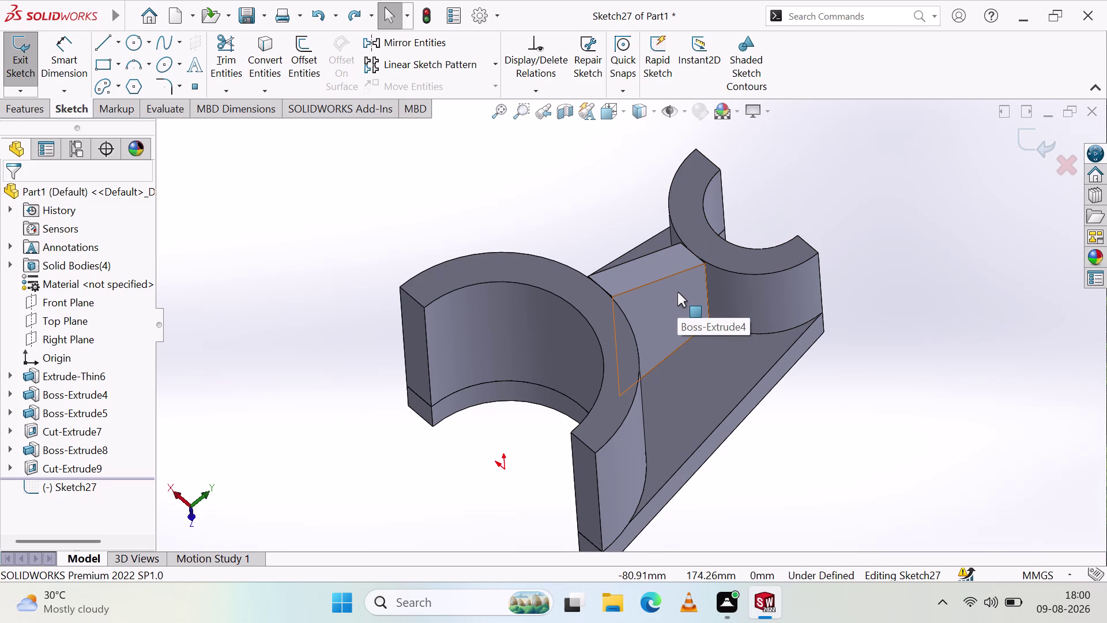
middle_drag(440, 229, 431, 287)
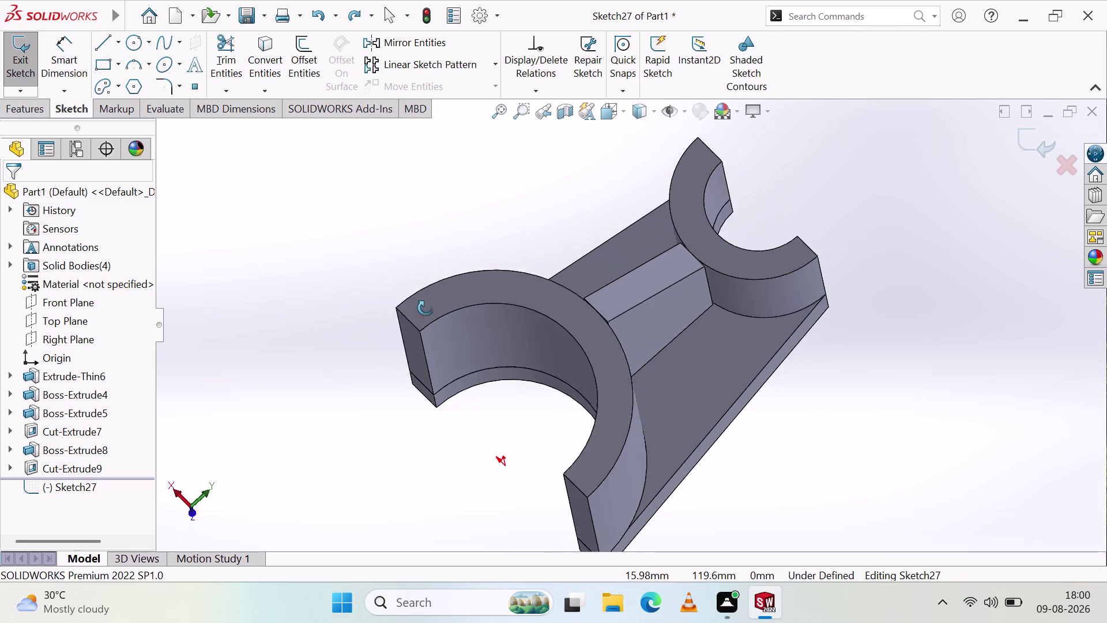
middle_drag(431, 287, 449, 343)
middle_click(449, 343)
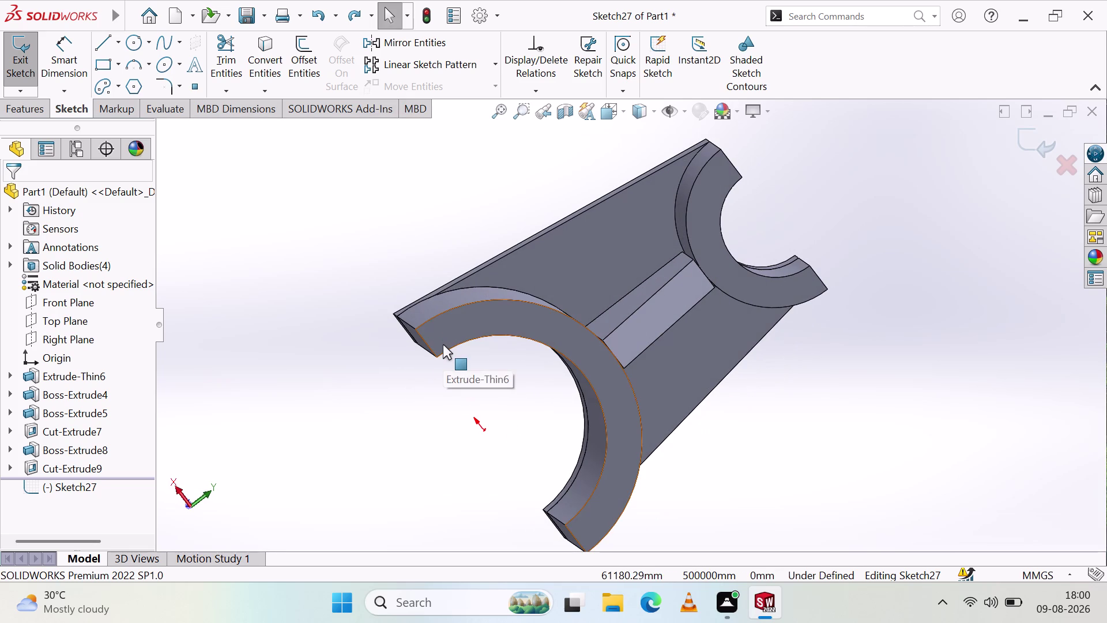